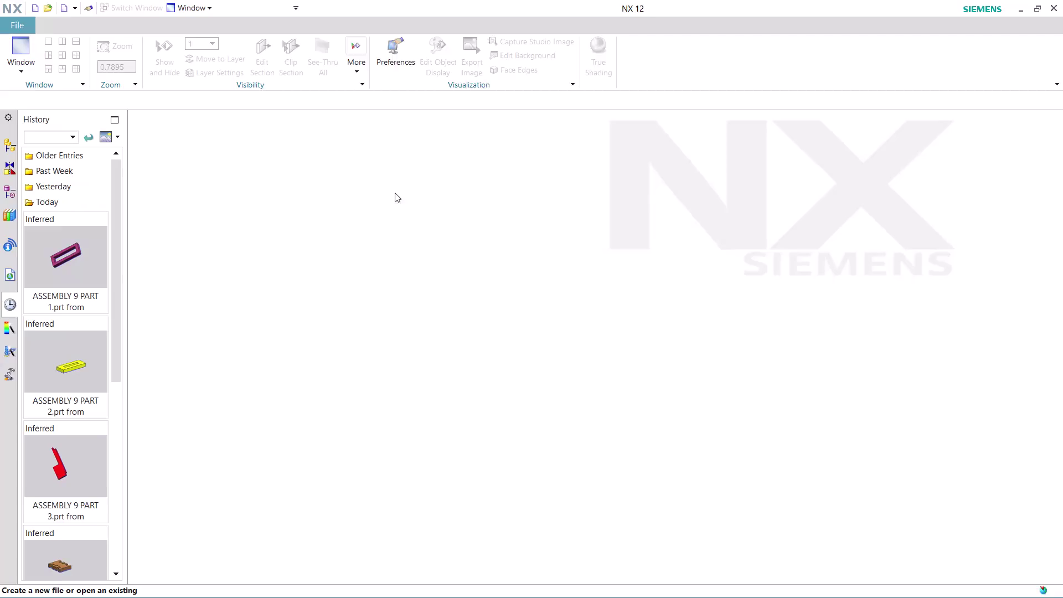
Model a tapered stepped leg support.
Find Record Journal in Command Finder and start a journal recording.
click(981, 20)
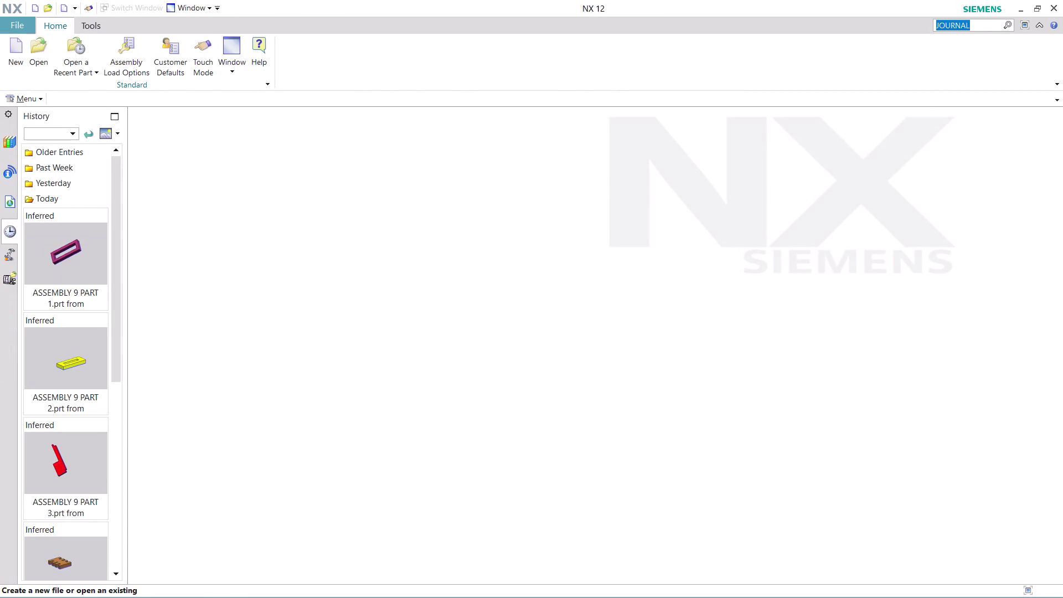
key(Return)
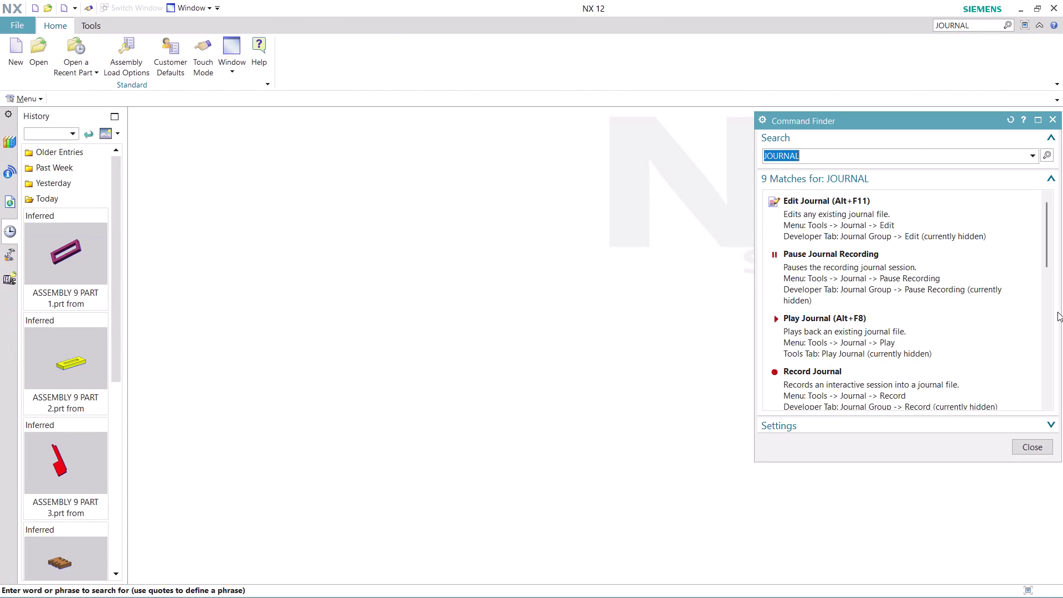
scroll(down, 3)
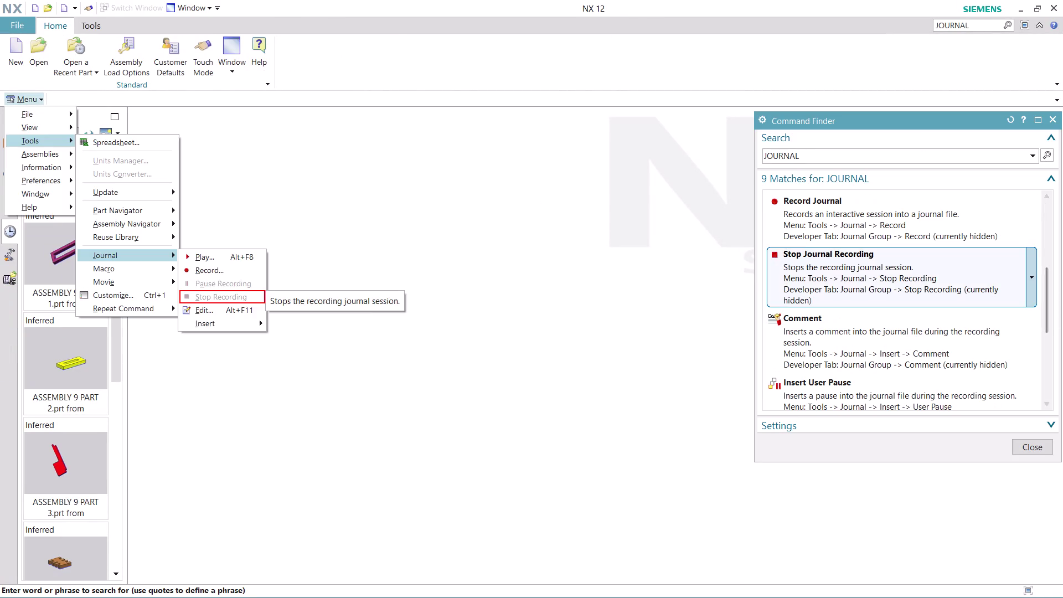
click(835, 280)
click(836, 280)
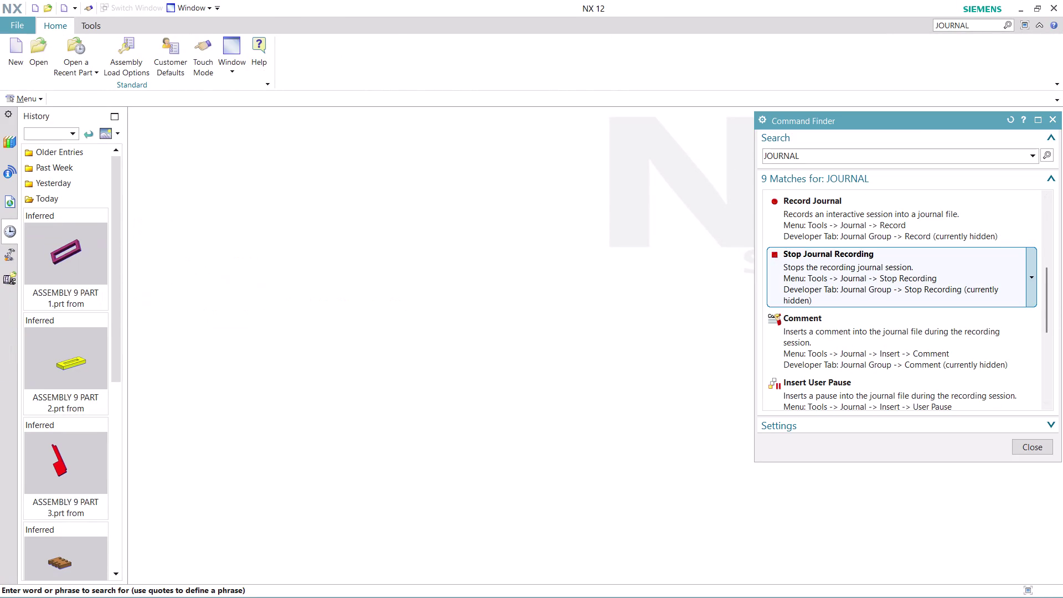
click(825, 234)
click(598, 359)
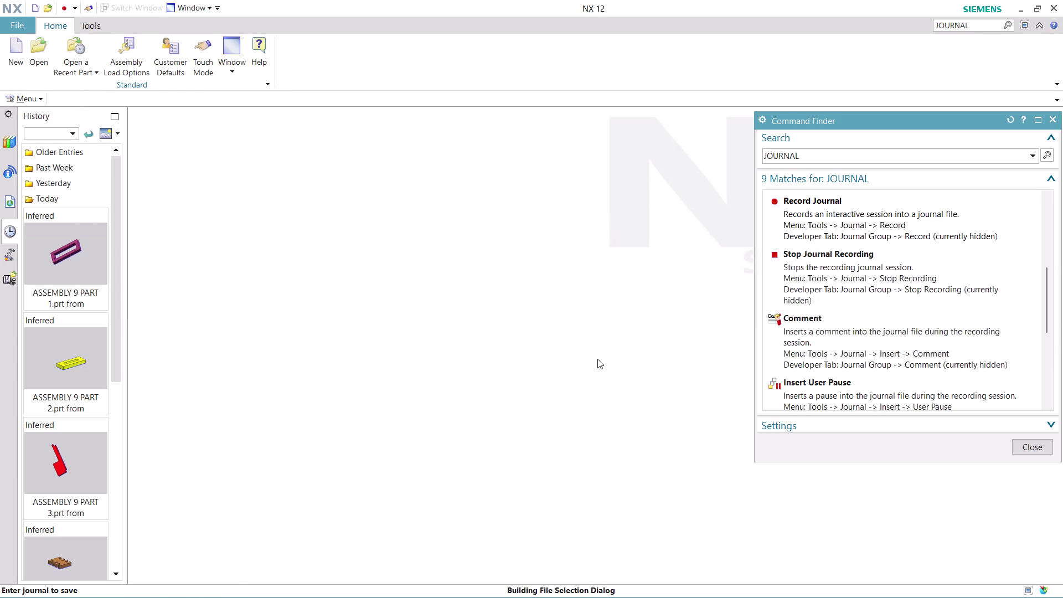
Name the journal file 'ASSEMBLY 10 PART 3', confirm, and close Command Finder.
text(ASS)
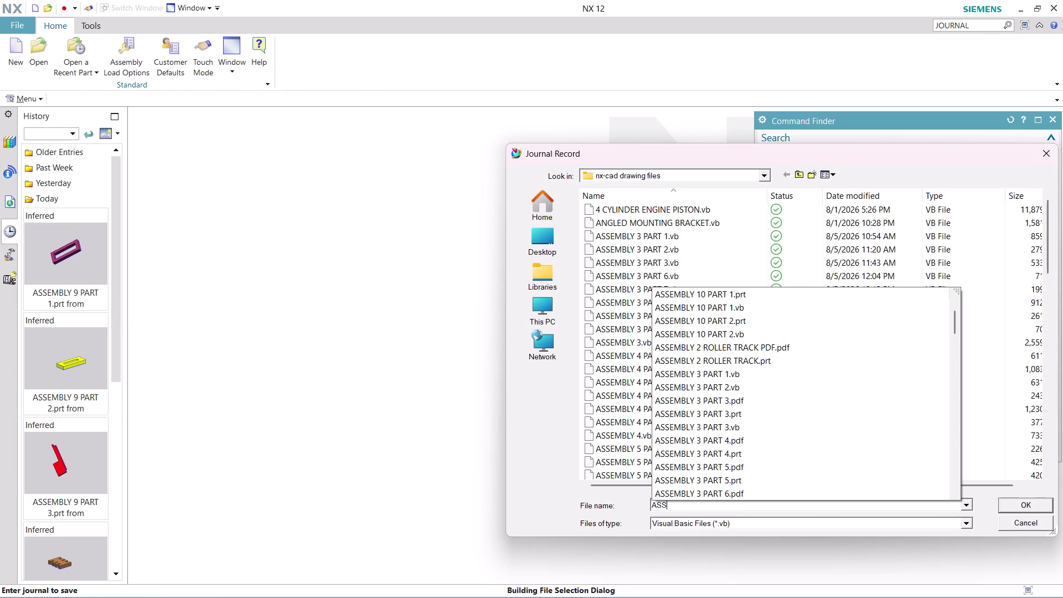
text(EMBLY)
key(space)
text(10)
key(space)
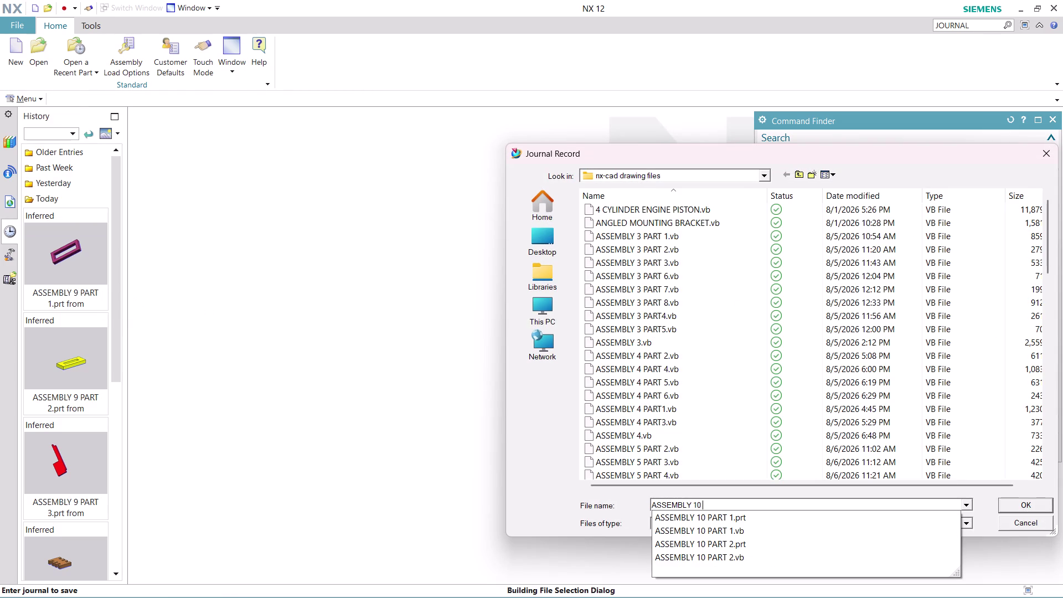
text(PART)
key(space)
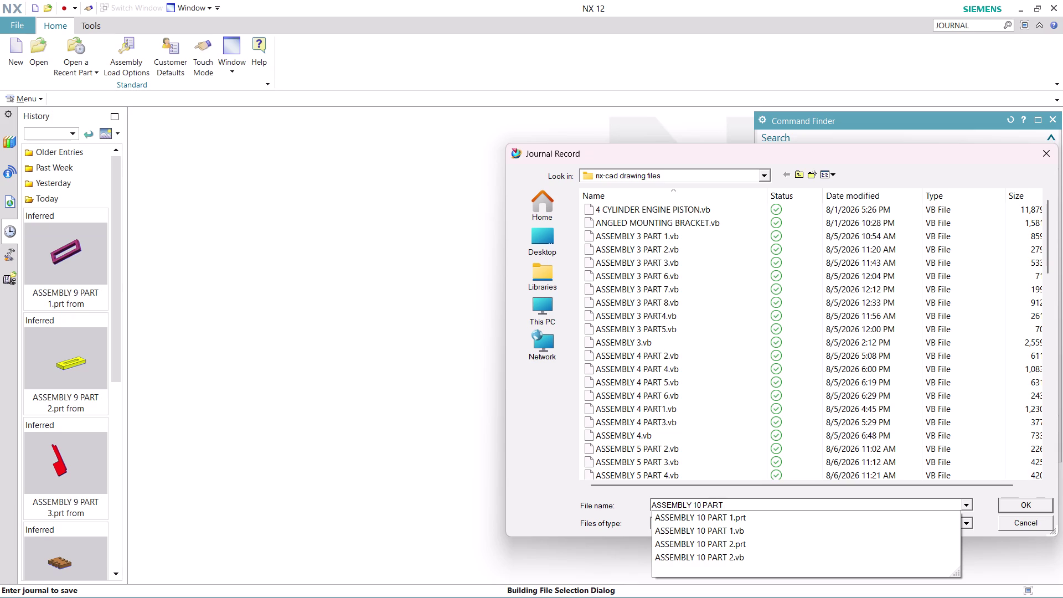
key(3)
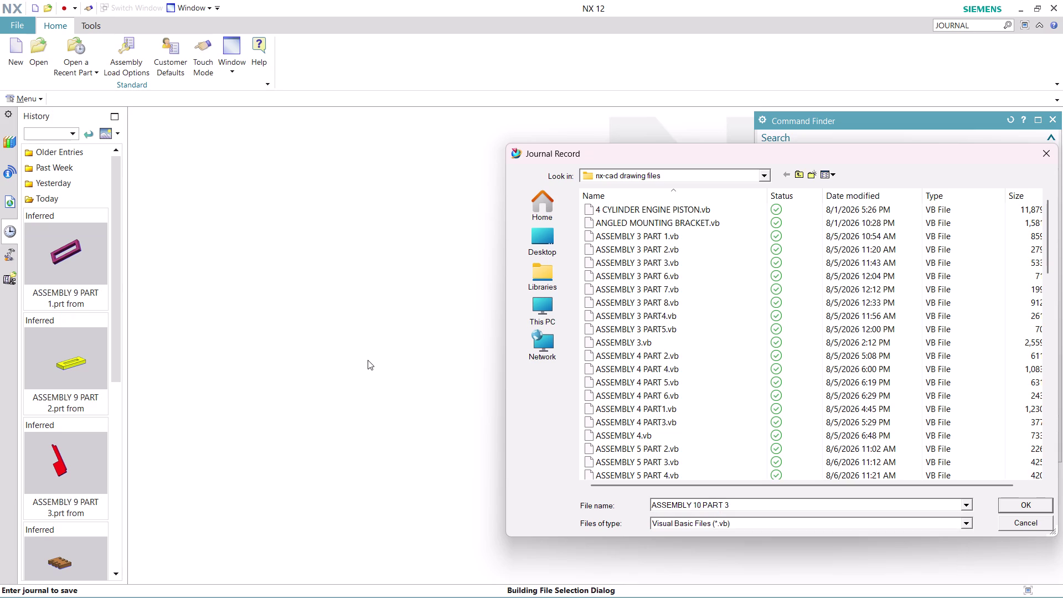
key(Return)
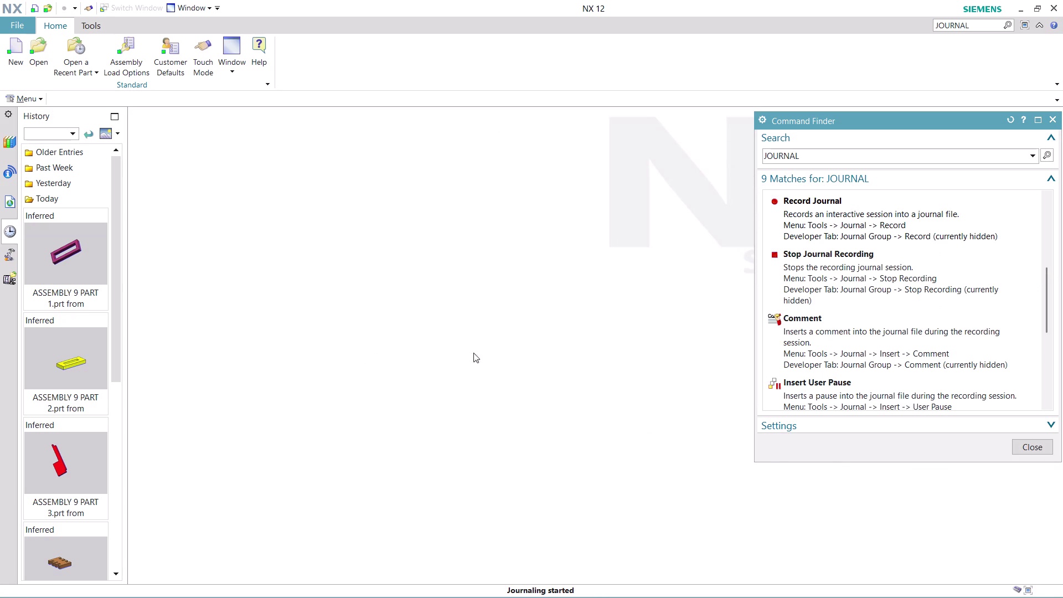
click(1034, 452)
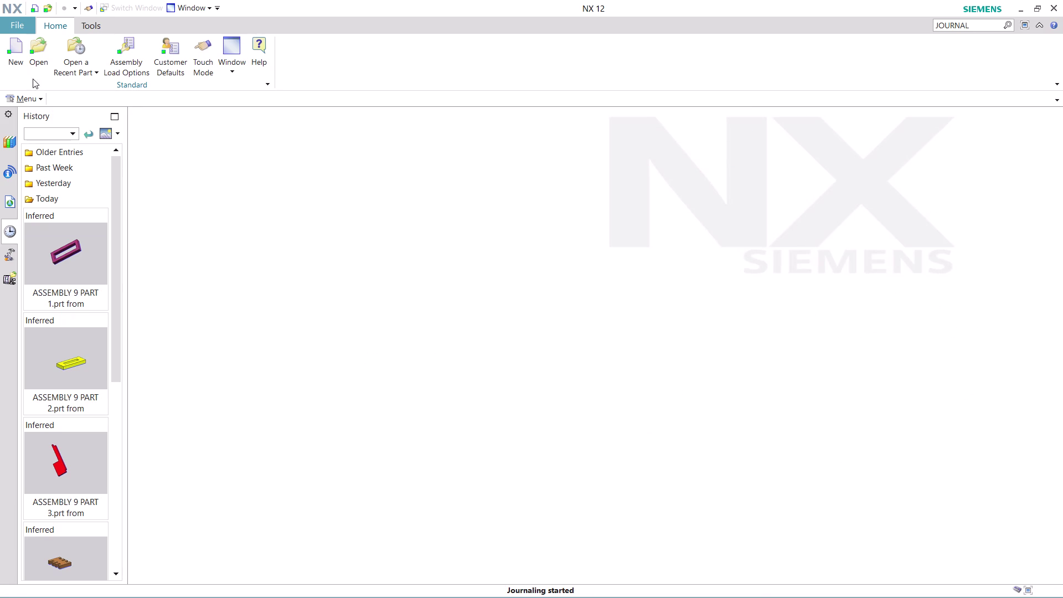
Create a new part from the Model template and launch Insert Sketch.
click(14, 65)
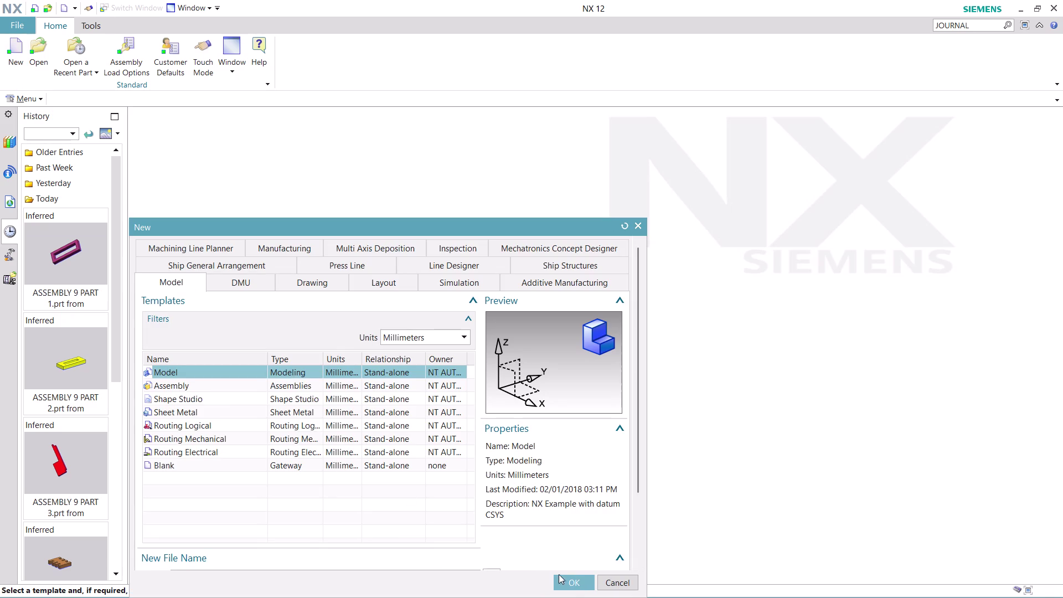
click(572, 587)
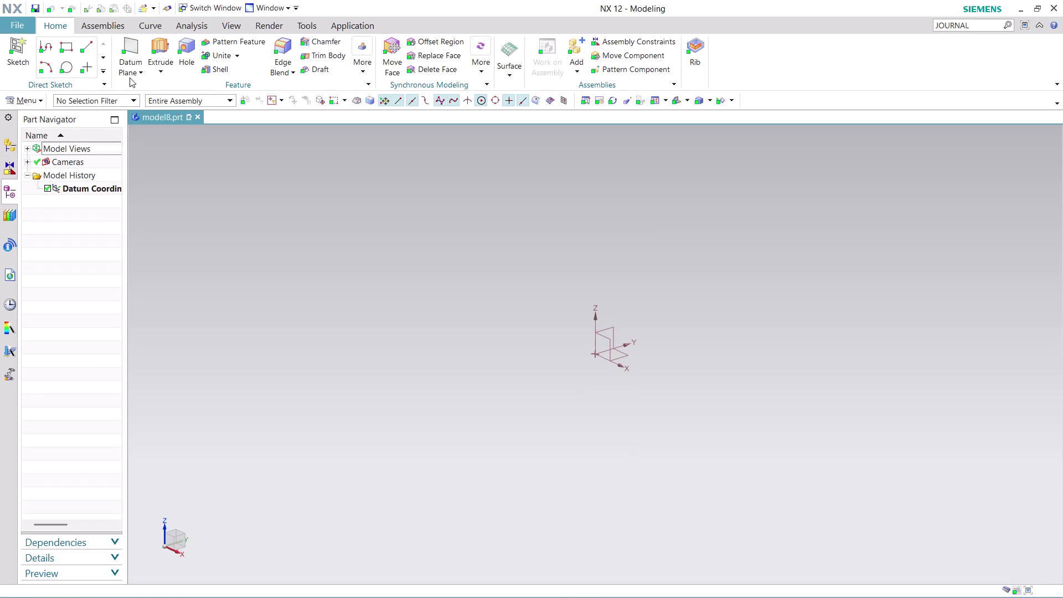
click(36, 105)
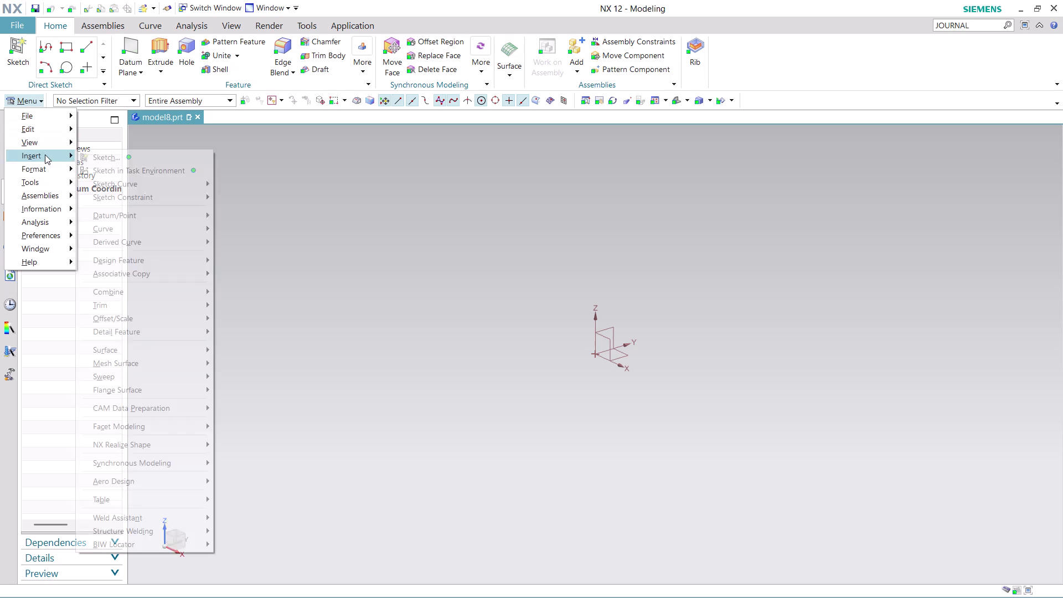
click(120, 169)
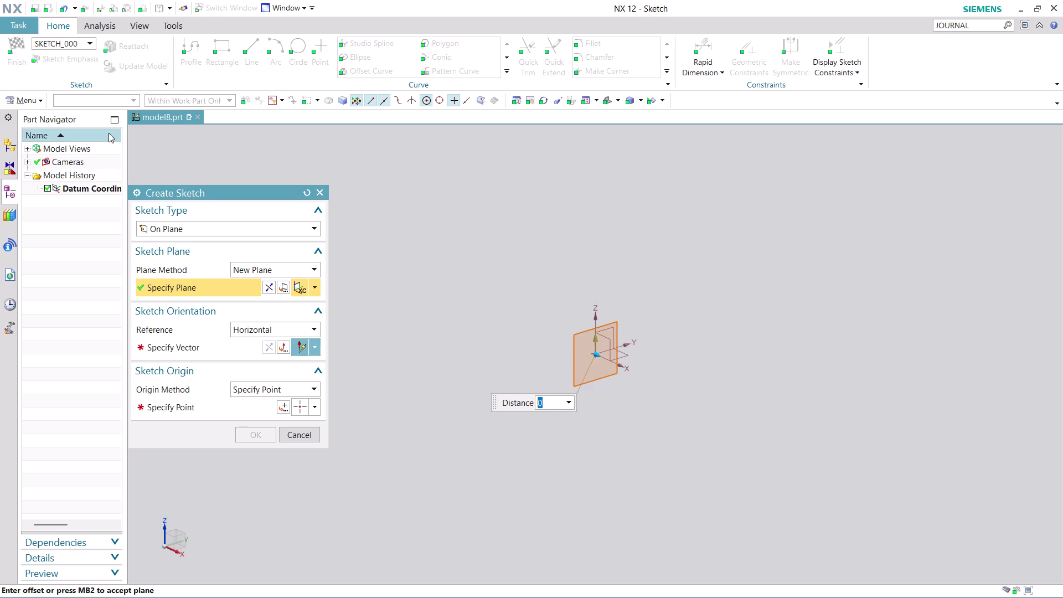
Place the sketch on the XC-YC plane, Y-axis reference, origin at 0,0,0.
click(311, 292)
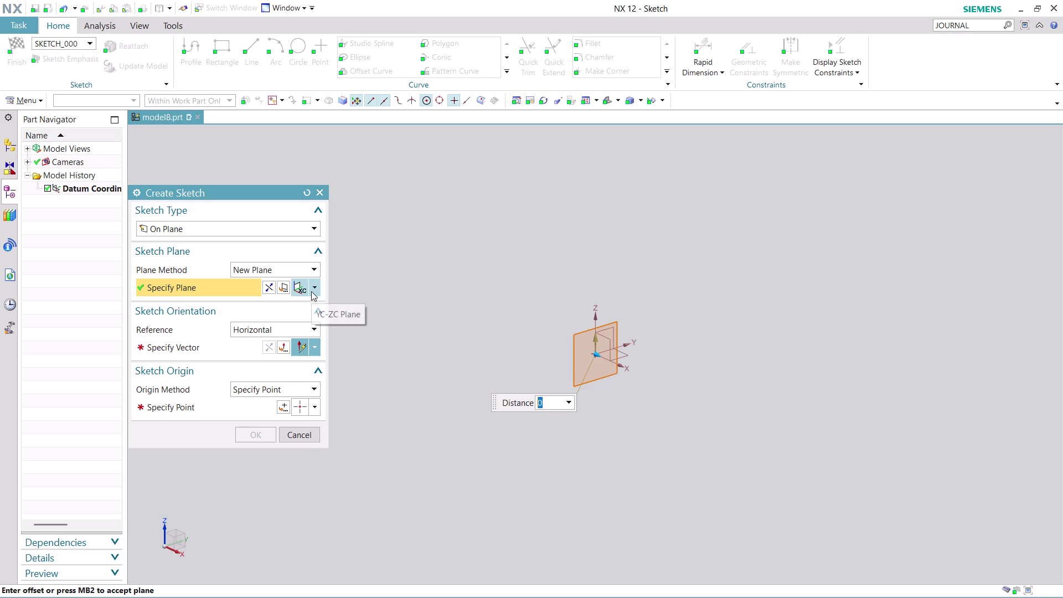
click(302, 517)
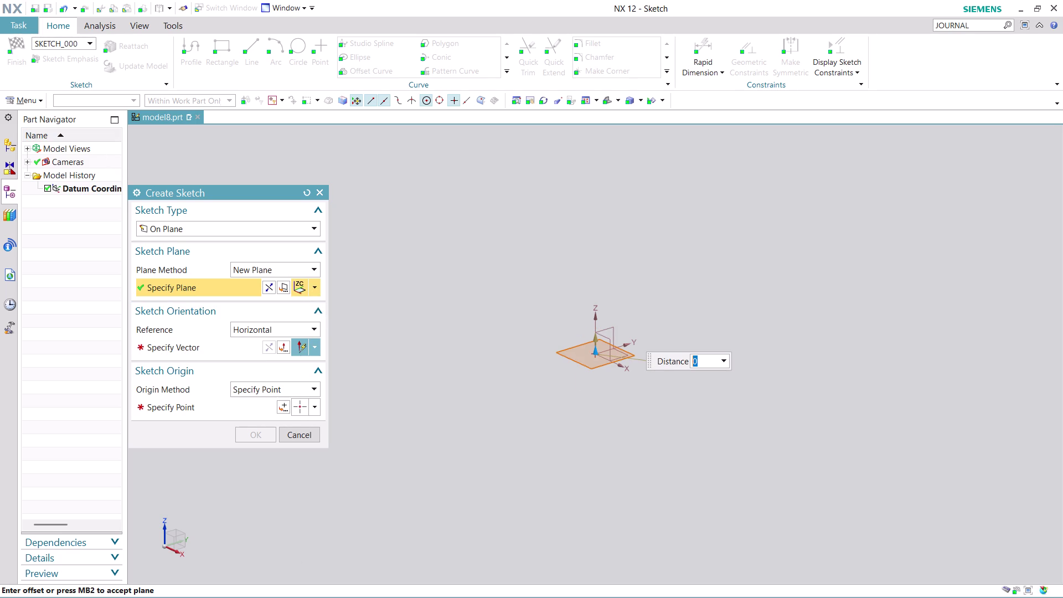
click(216, 342)
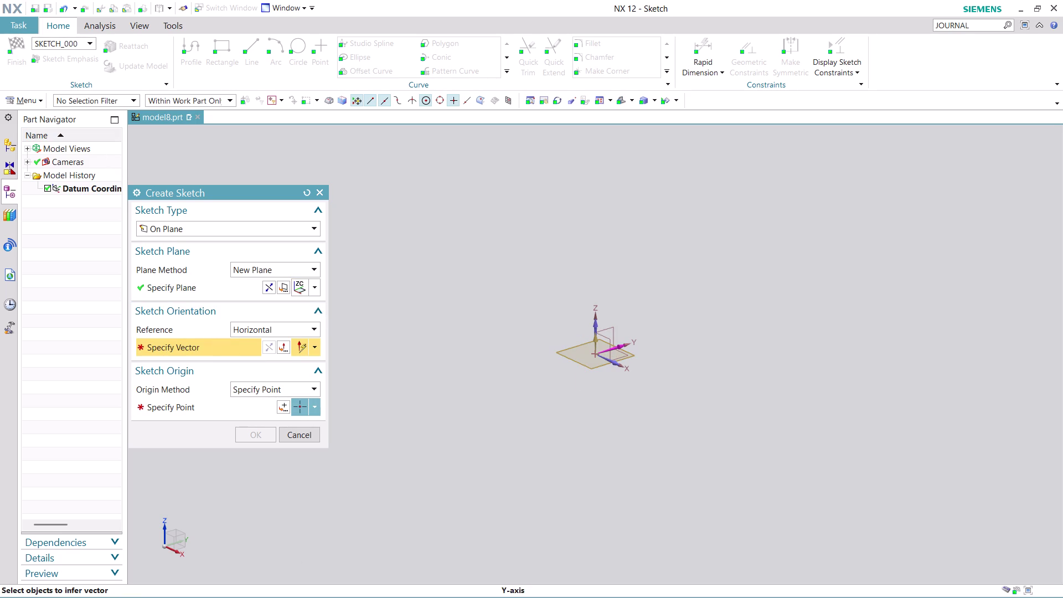
click(617, 351)
click(287, 404)
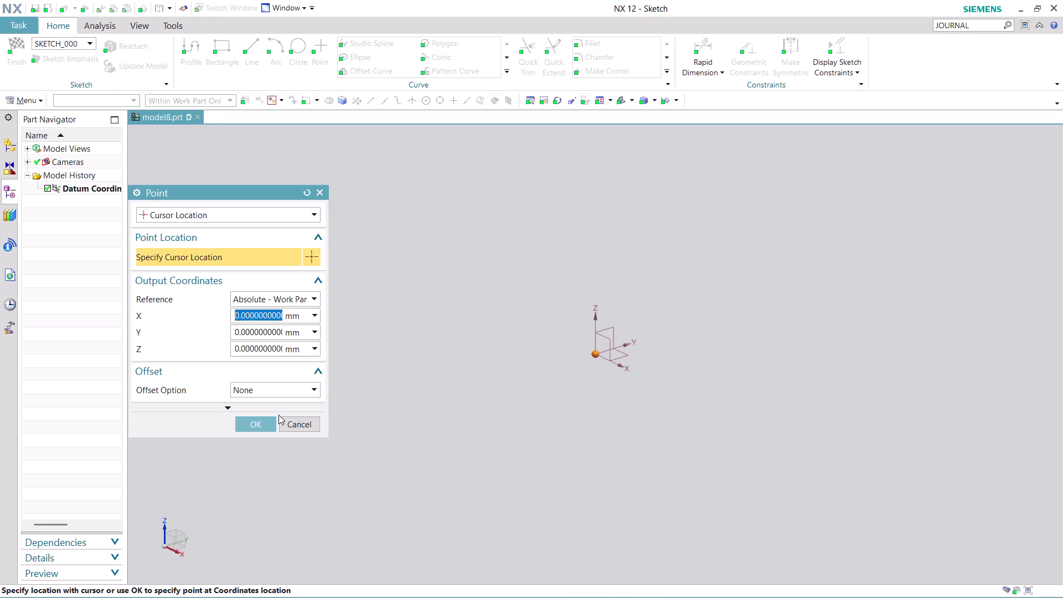
click(266, 423)
click(258, 437)
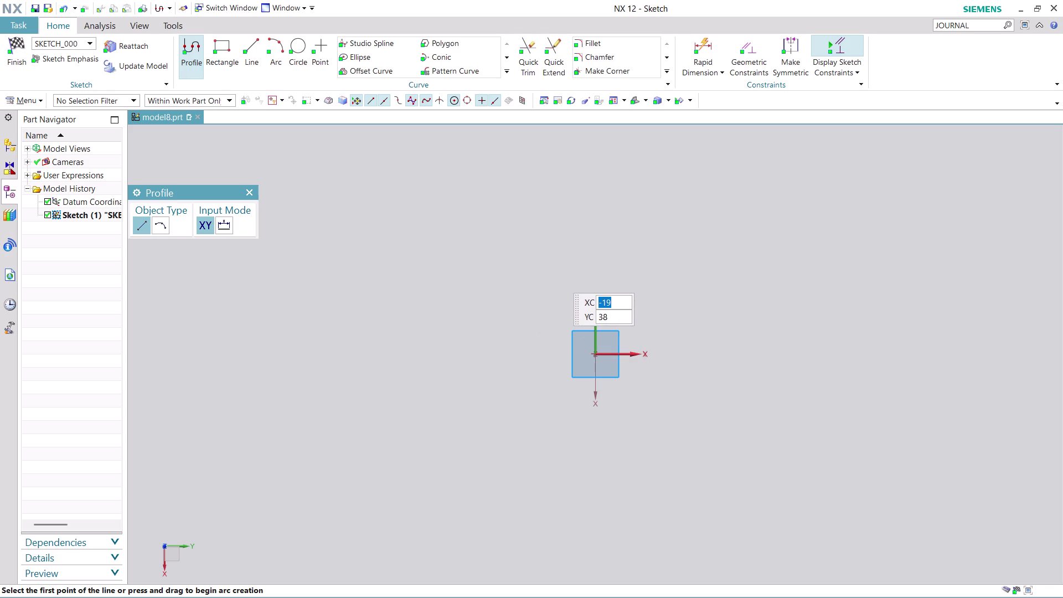
Draw connected lines: 96 at 236°, 164 base, 28 at 111°, 33 left, 4-high notch.
click(537, 248)
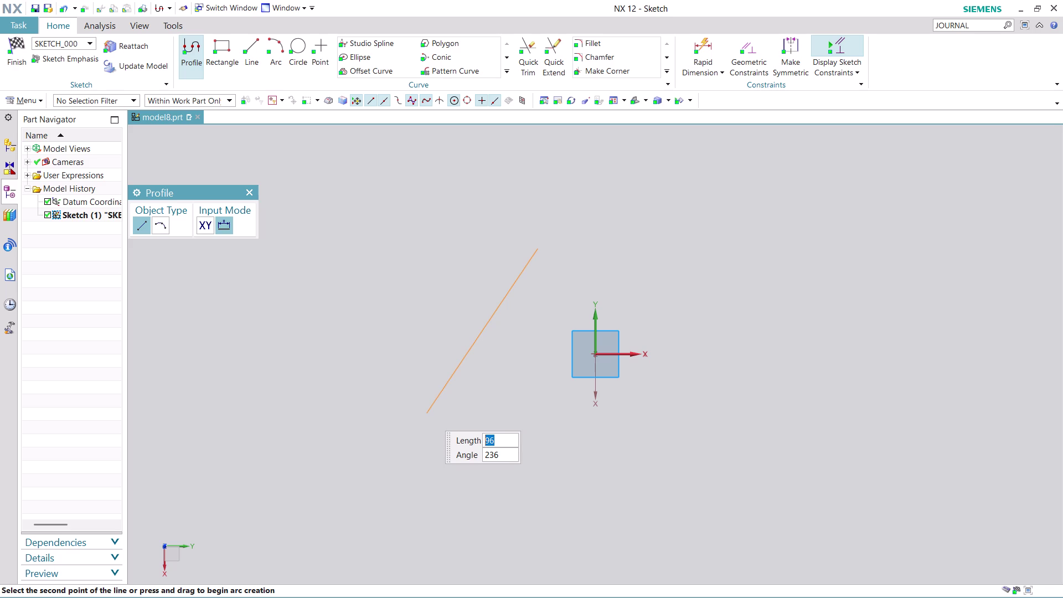
click(427, 412)
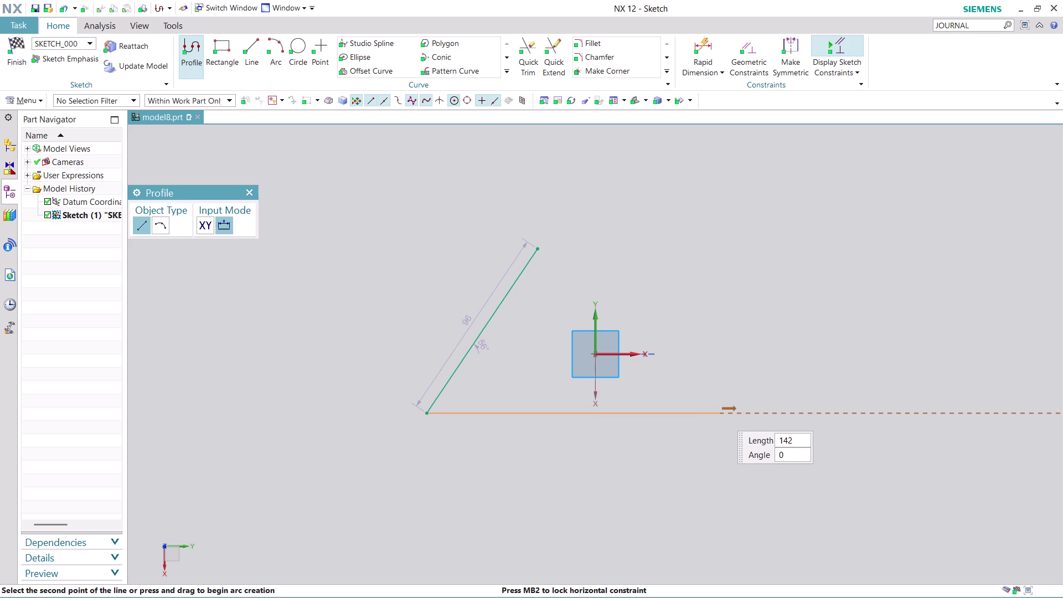
click(765, 408)
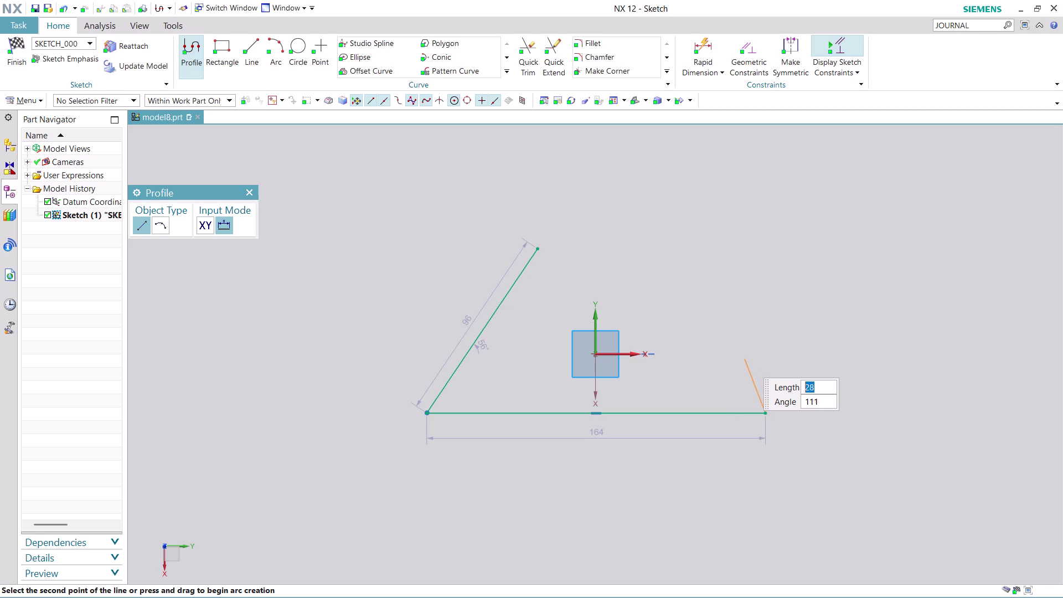
click(742, 360)
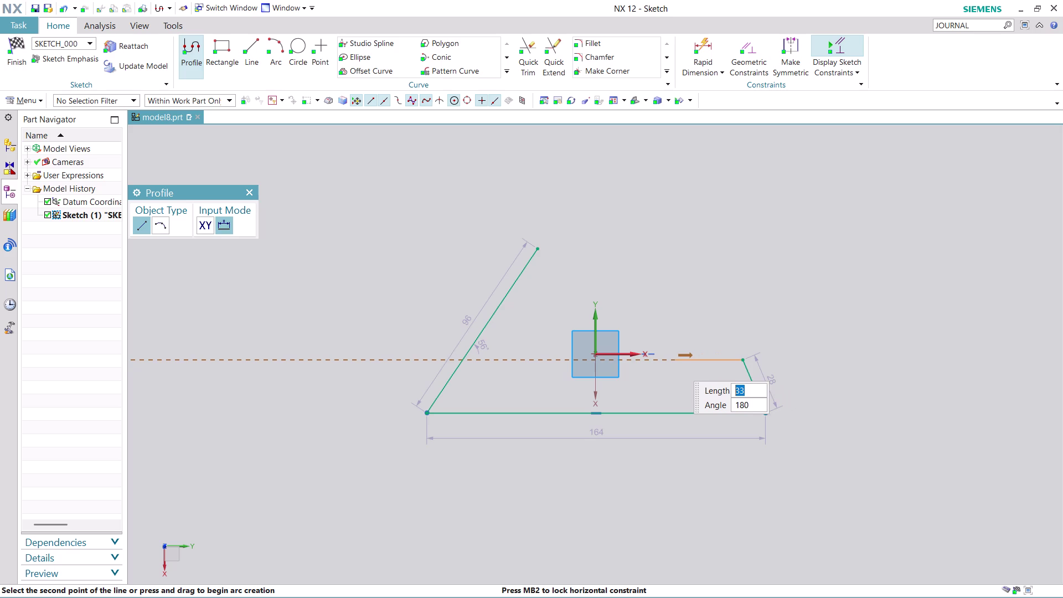
click(675, 362)
click(676, 328)
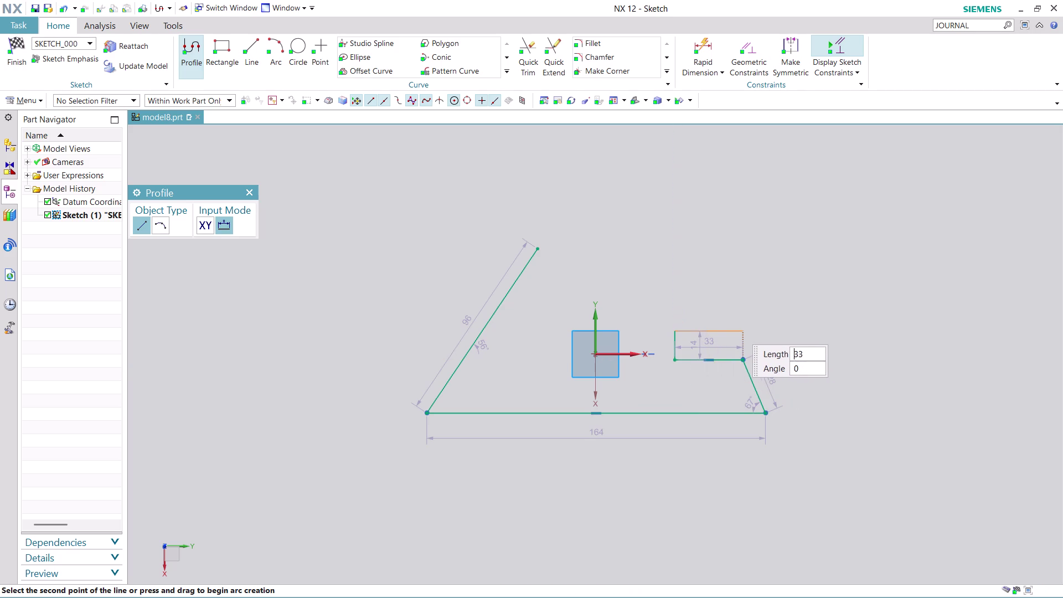
click(741, 326)
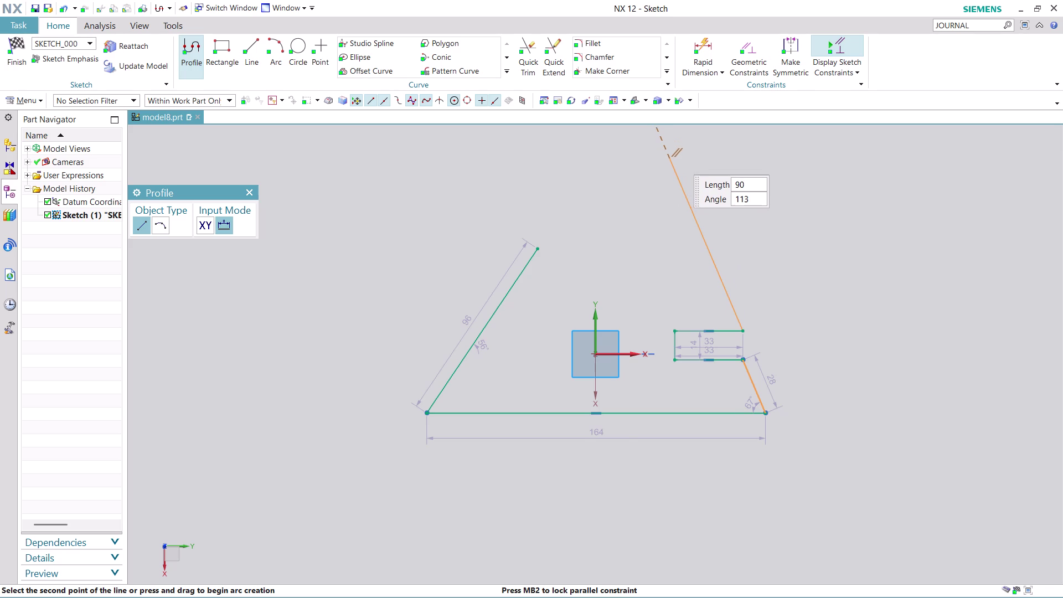
Continue with a 67.5 slant, 28 ledge, short riser and 21 top edge, then undo a line.
click(693, 201)
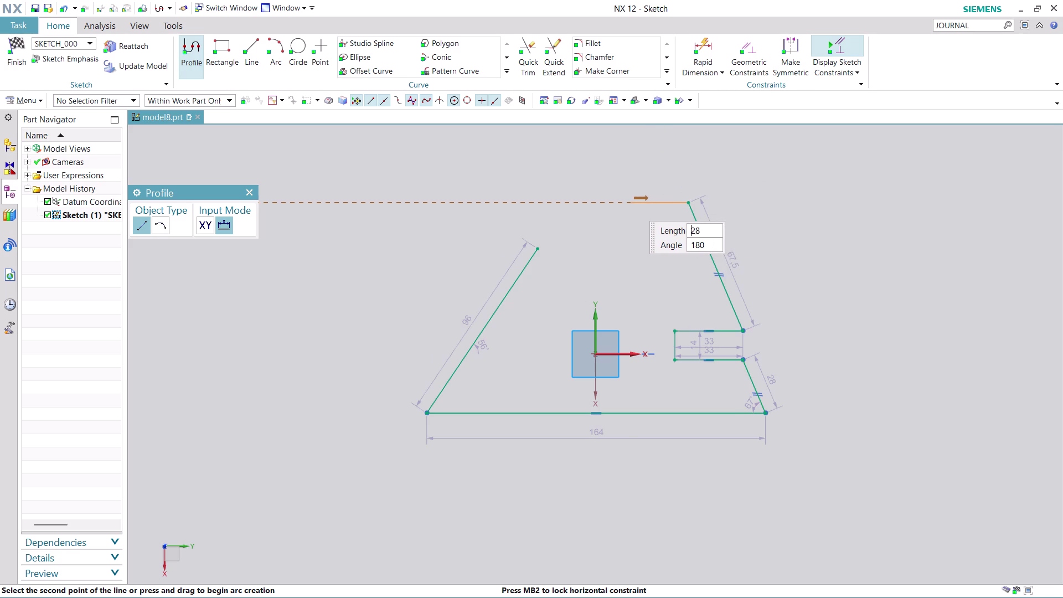
click(645, 203)
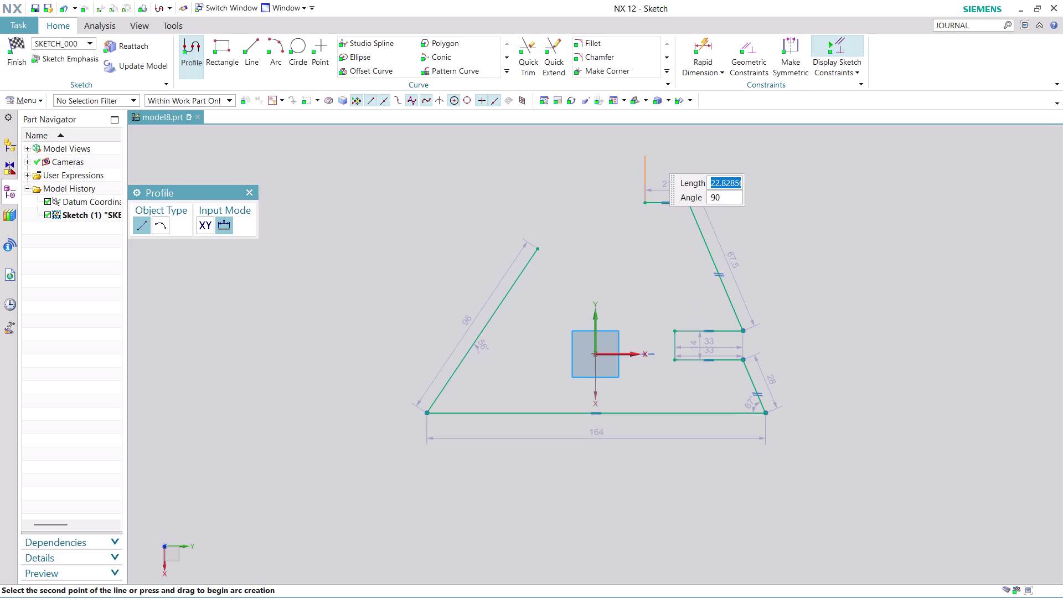
click(652, 155)
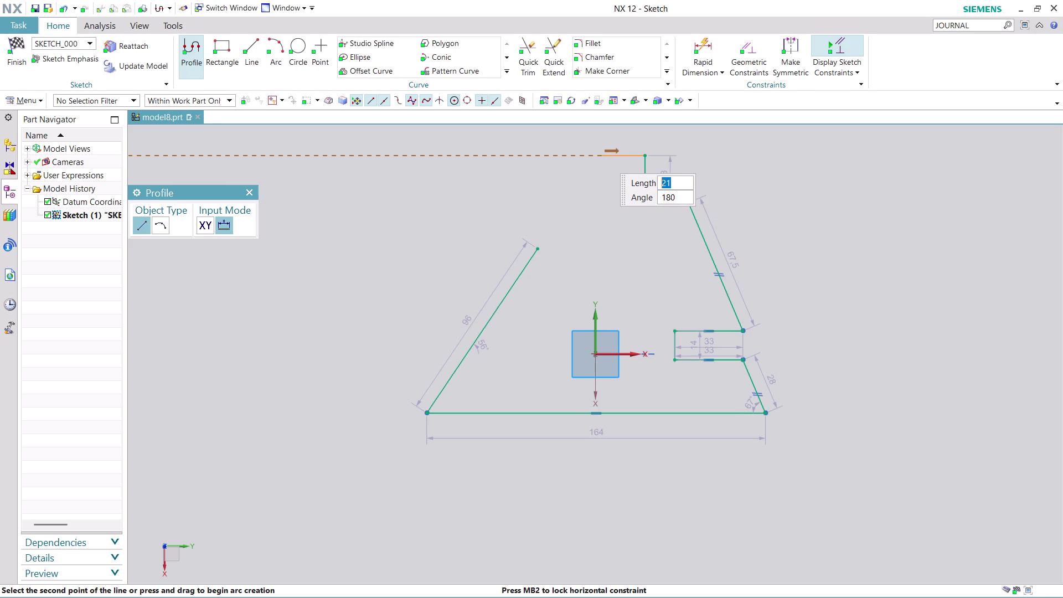
click(602, 155)
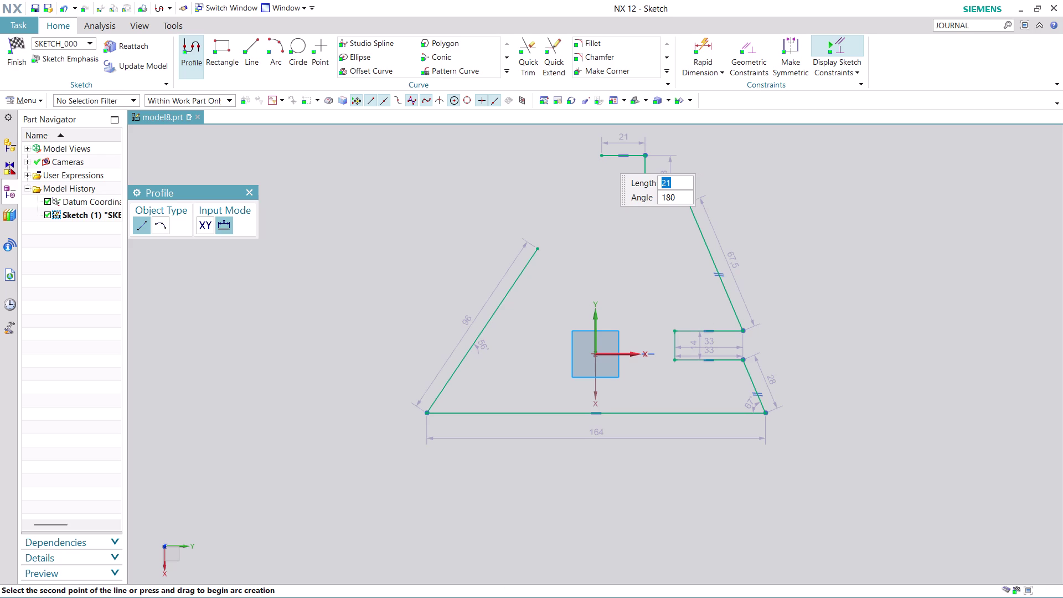
click(600, 200)
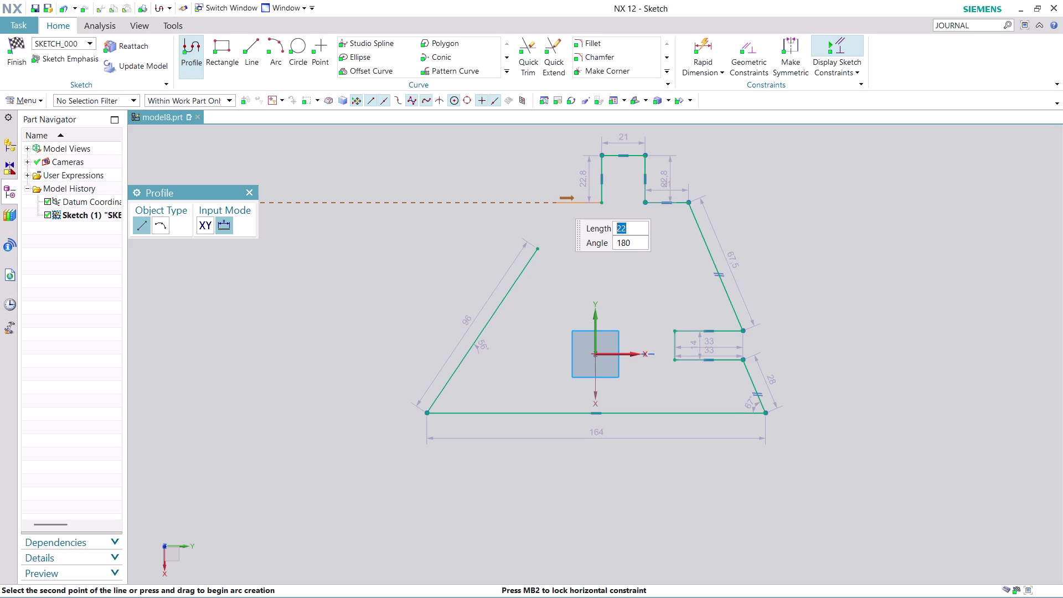
key(ctrl+z)
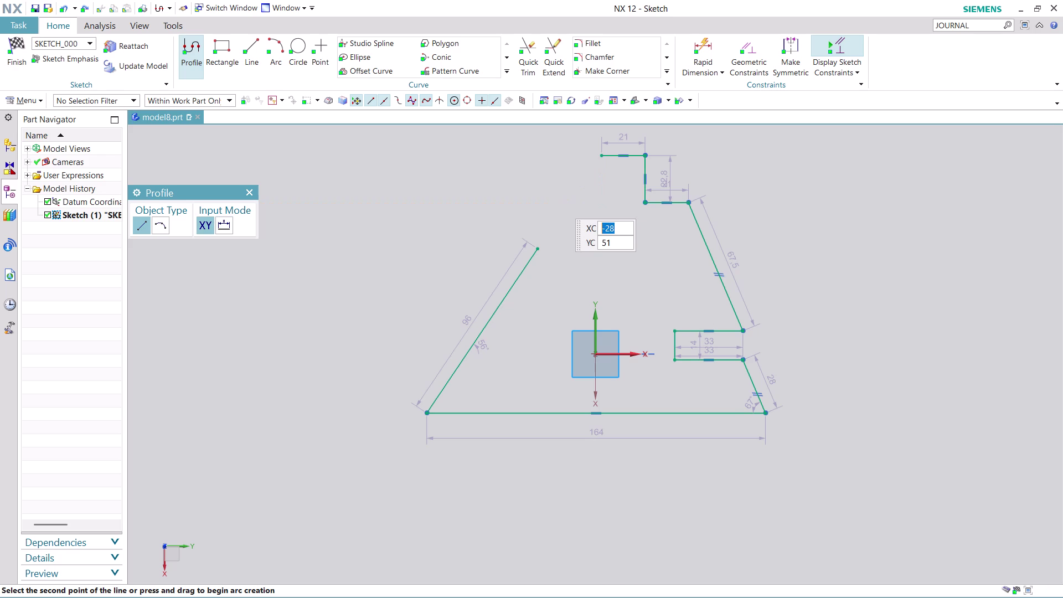
Undo the outline back to the 96 sloped side and 164 base.
key(ctrl+z)
key(ctrl+z)
key(ctrl+z)
key(ctrl+z)
key(ctrl+z)
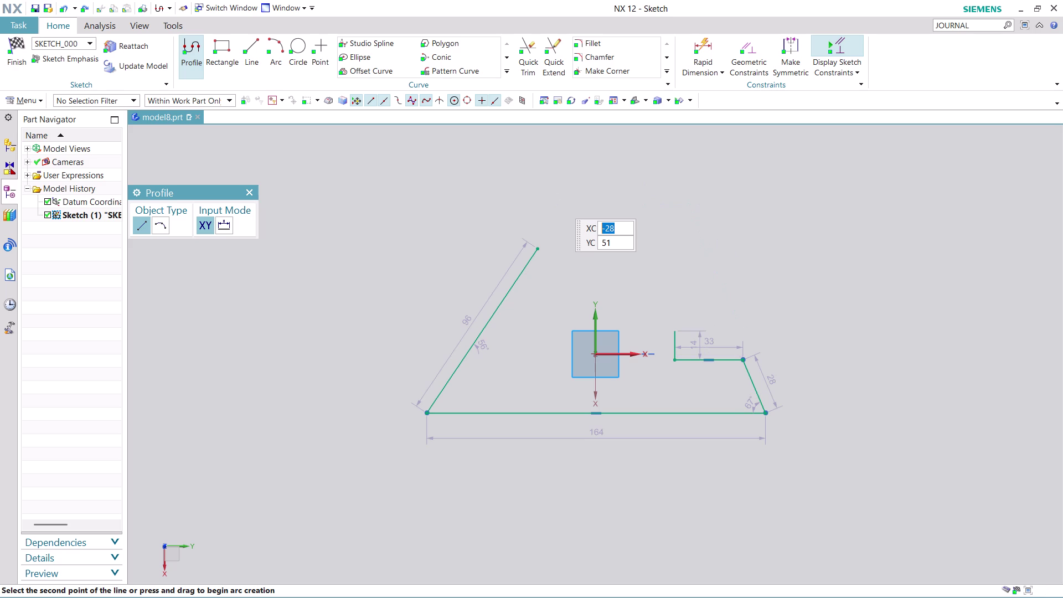
key(ctrl+z)
key(ctrl+z)
key(ctrl+z)
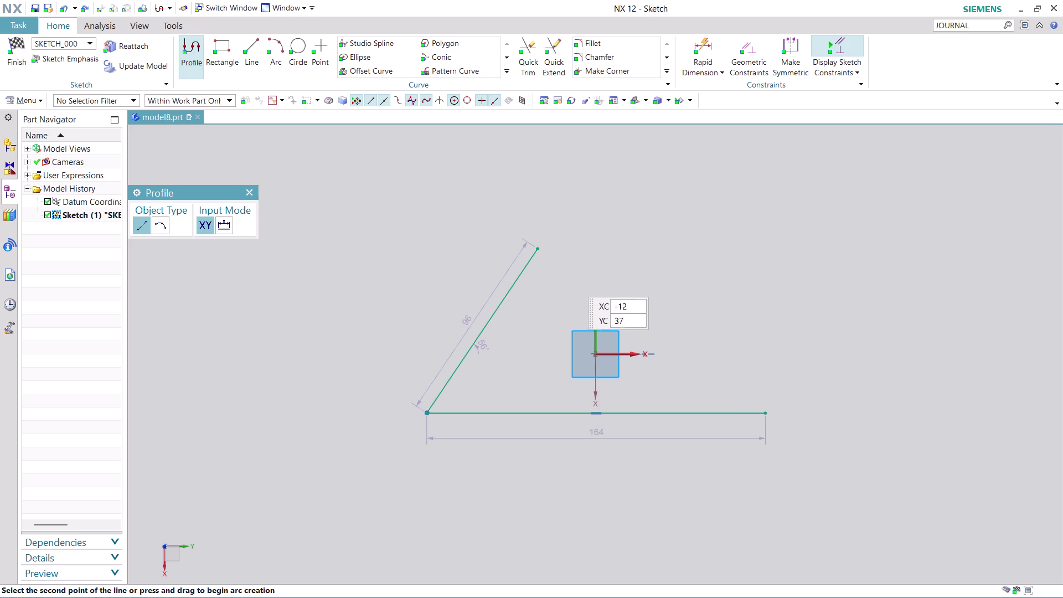
key(Escape)
key(Escape)
scroll(up, 3)
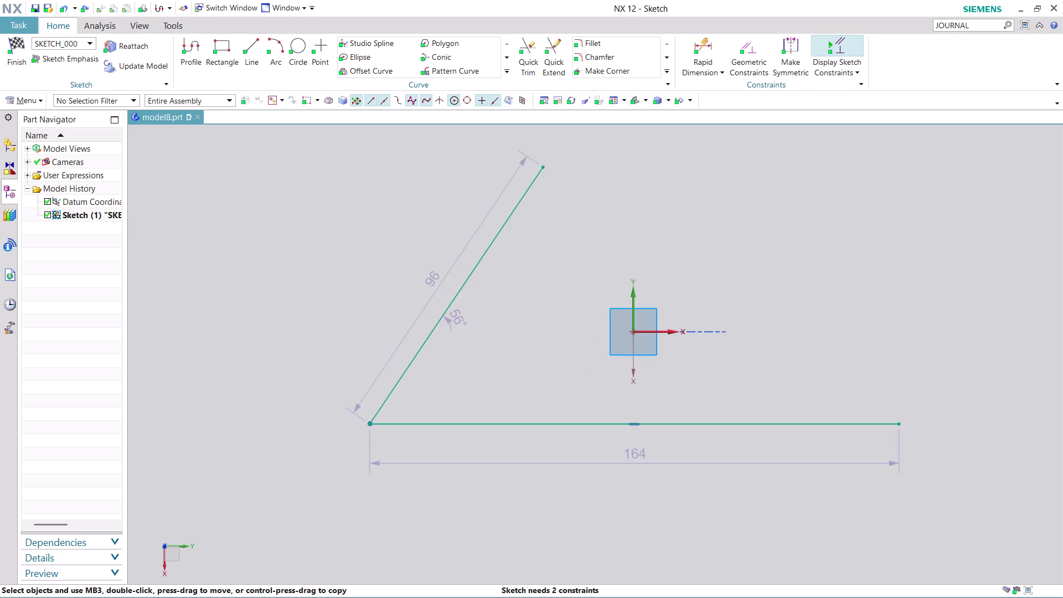
Add a 75° angular dimension between the sloped side and the base.
click(703, 70)
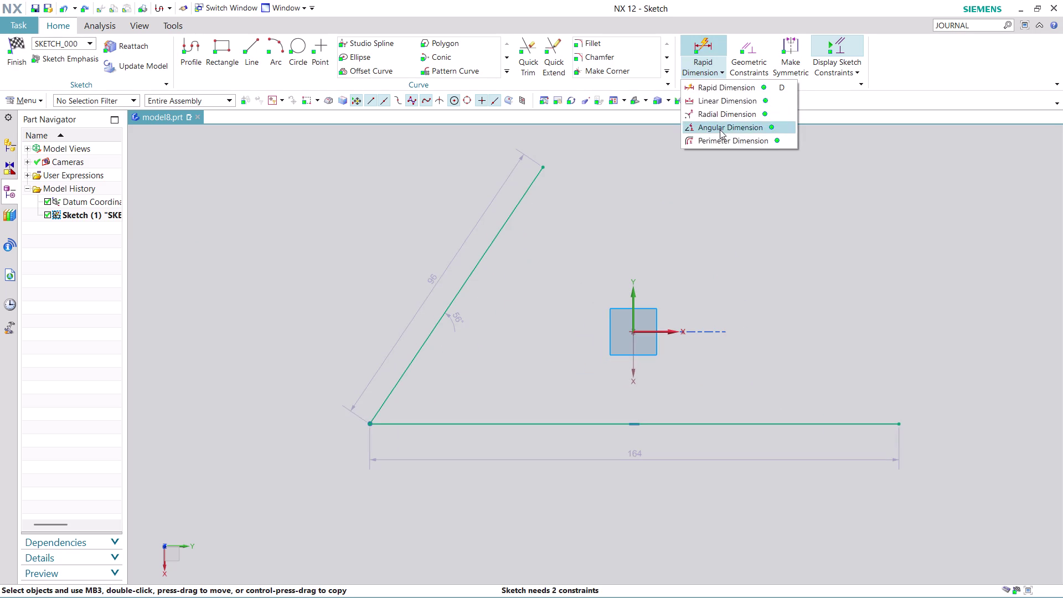
click(720, 129)
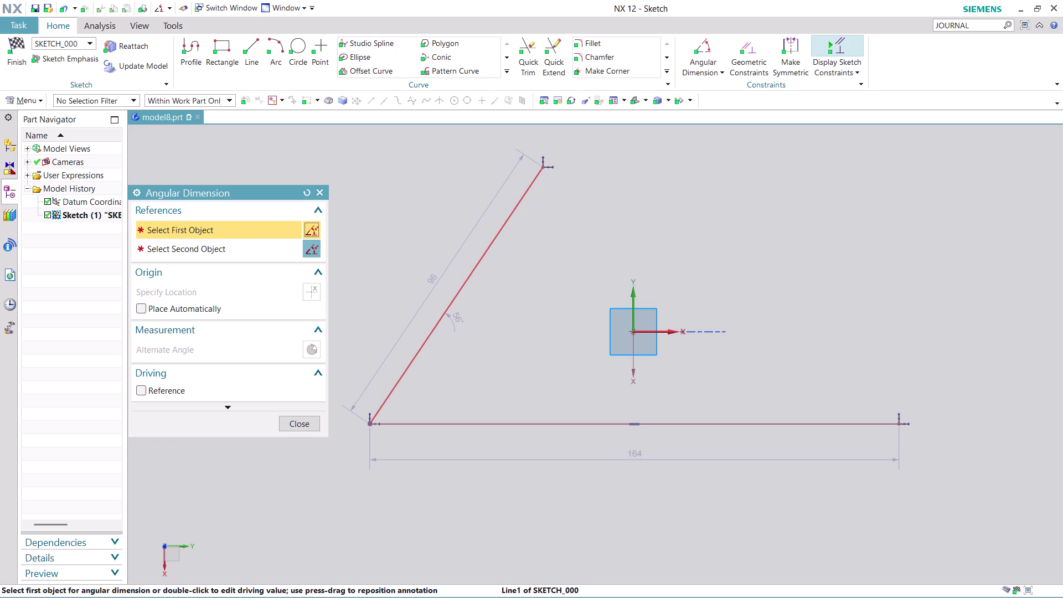
click(438, 329)
click(453, 422)
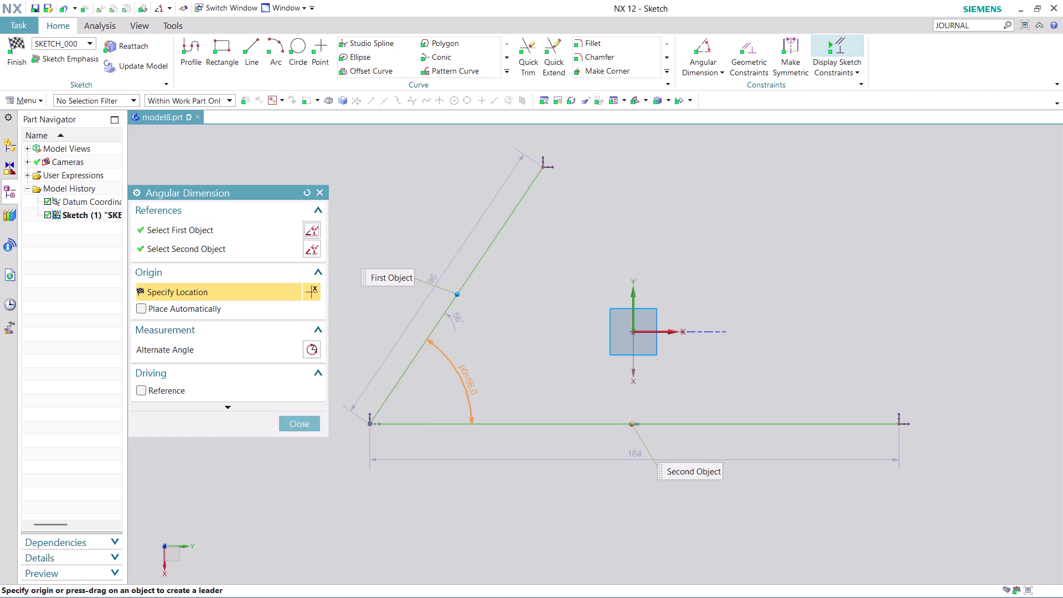
click(468, 379)
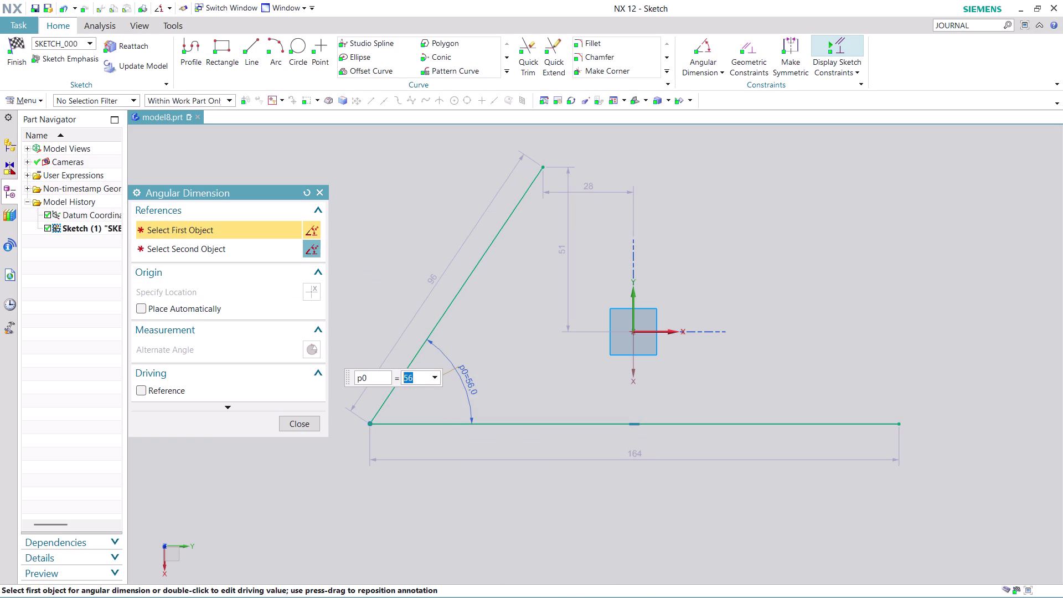
text(75)
key(Return)
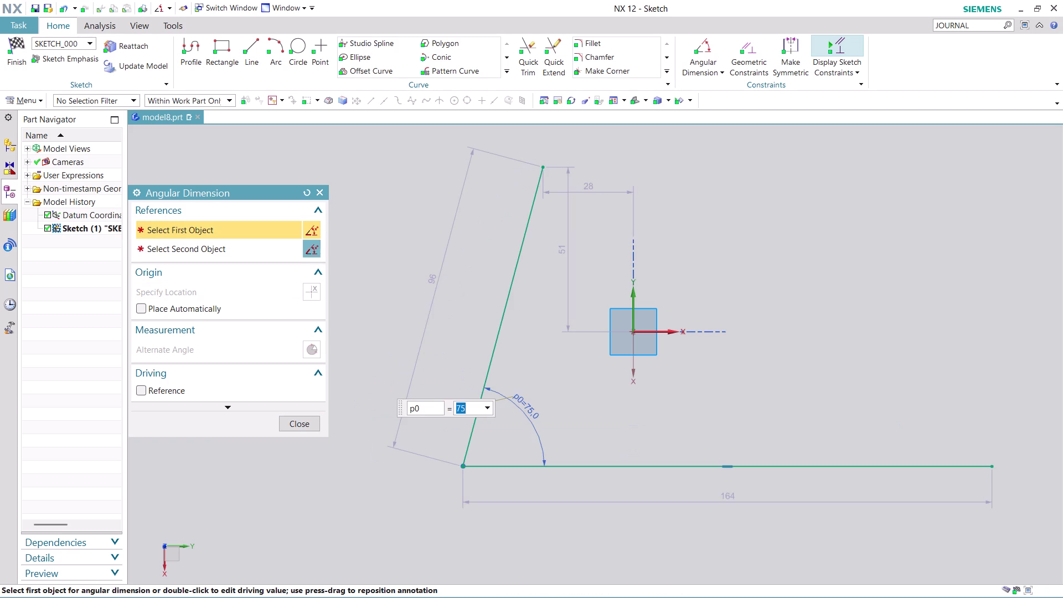
scroll(down, 3)
scroll(up, 3)
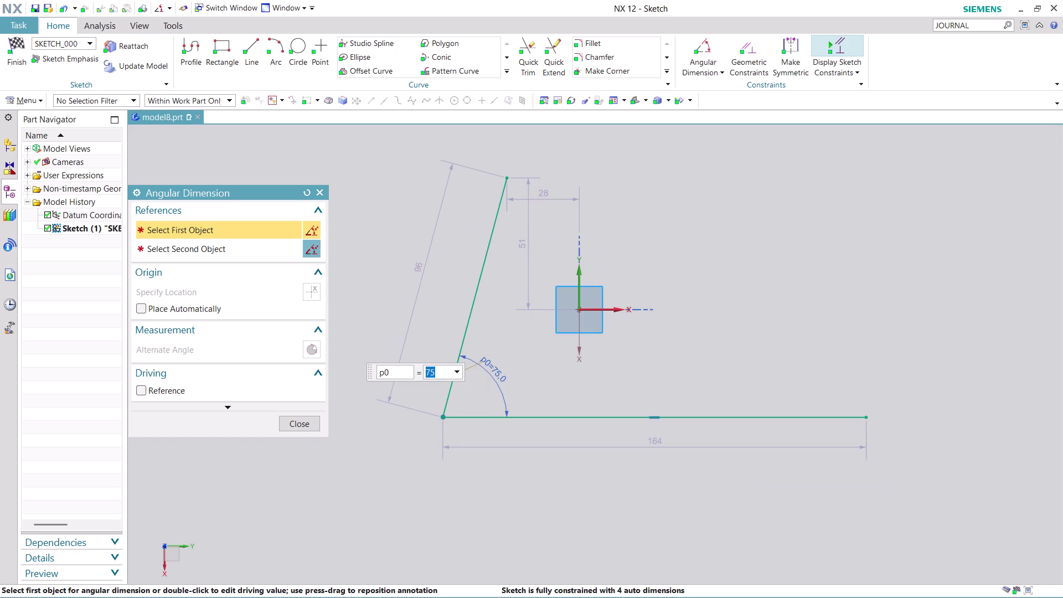
click(305, 423)
scroll(down, 3)
scroll(up, 3)
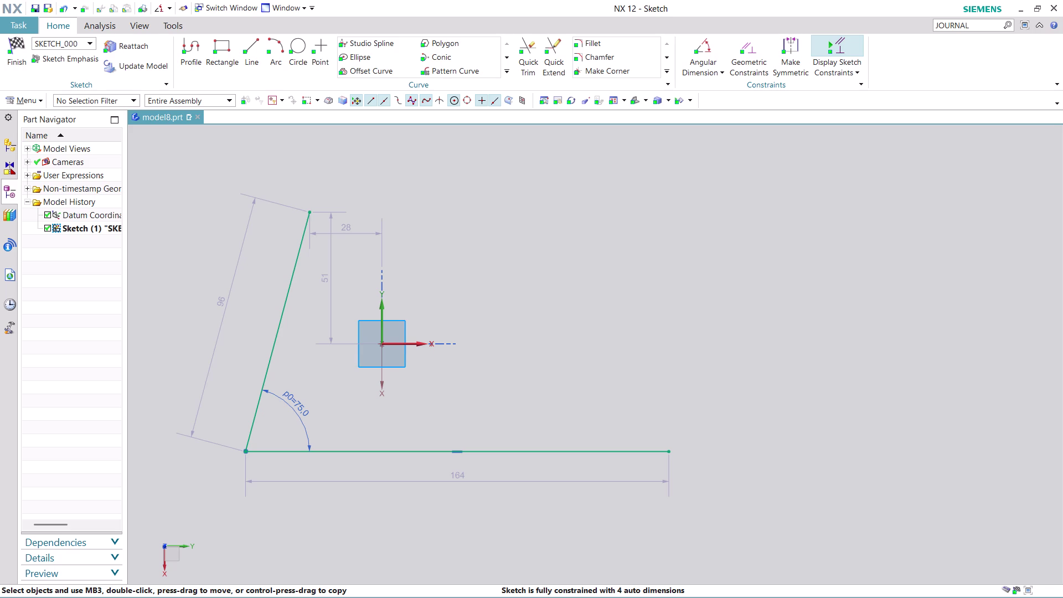
double_click(219, 304)
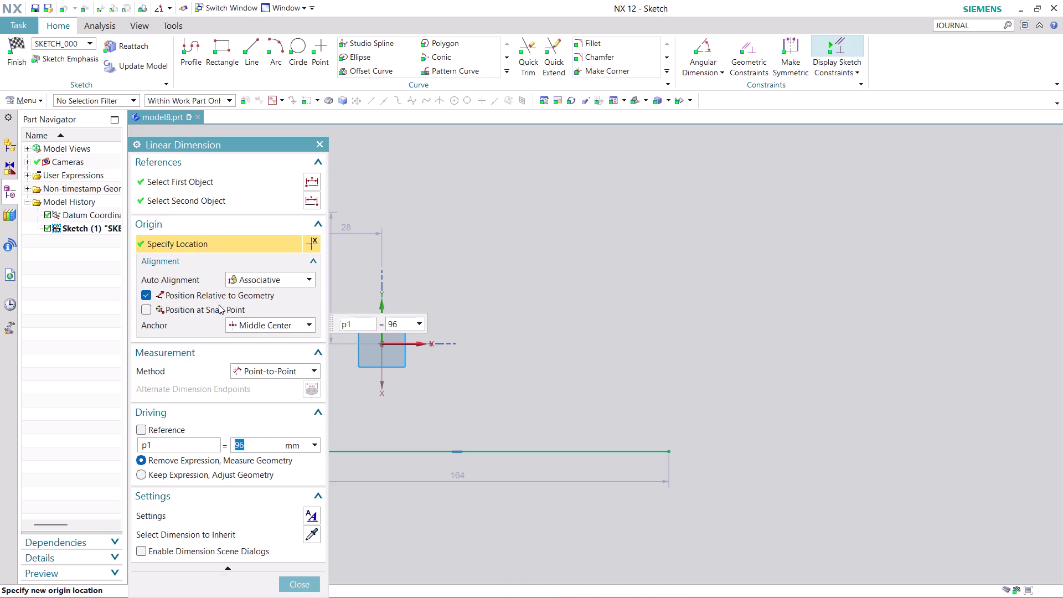
Change the sloped side length to 60 and start a line chain at its top end.
text(60)
key(Return)
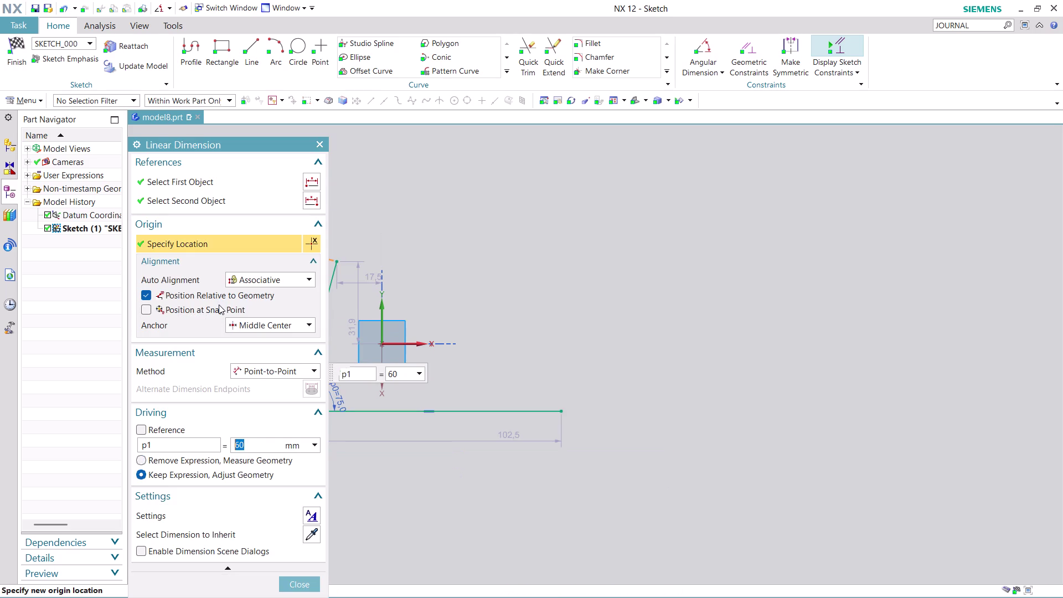
click(304, 587)
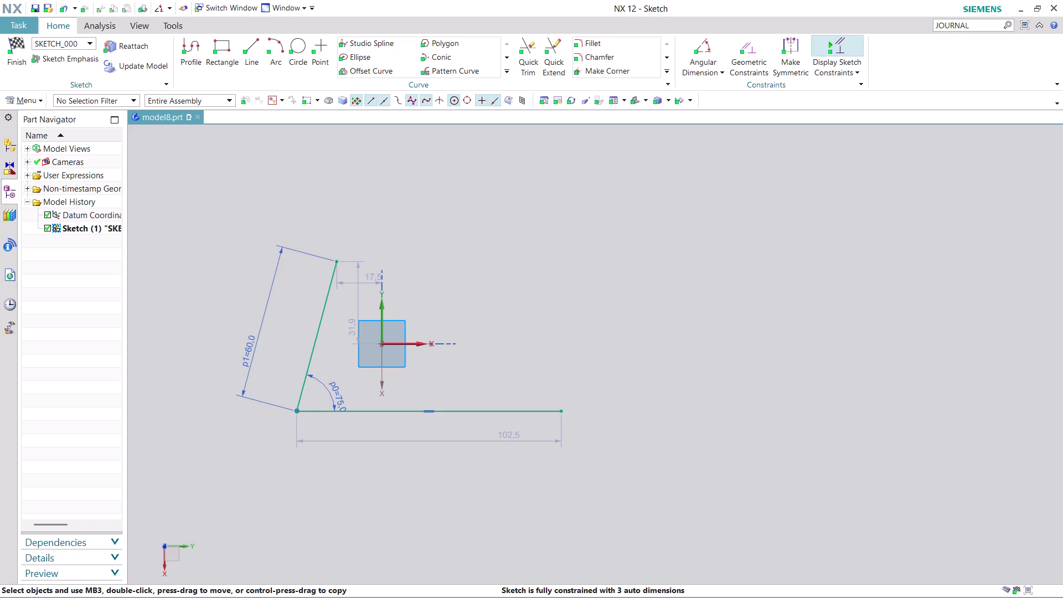
scroll(down, 3)
scroll(up, 3)
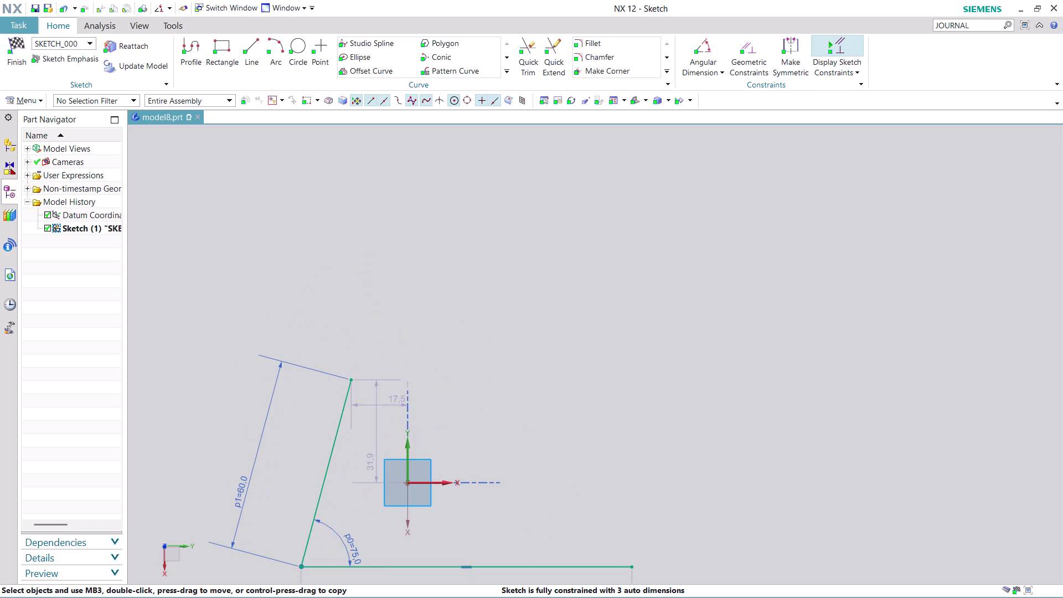
click(189, 47)
click(352, 381)
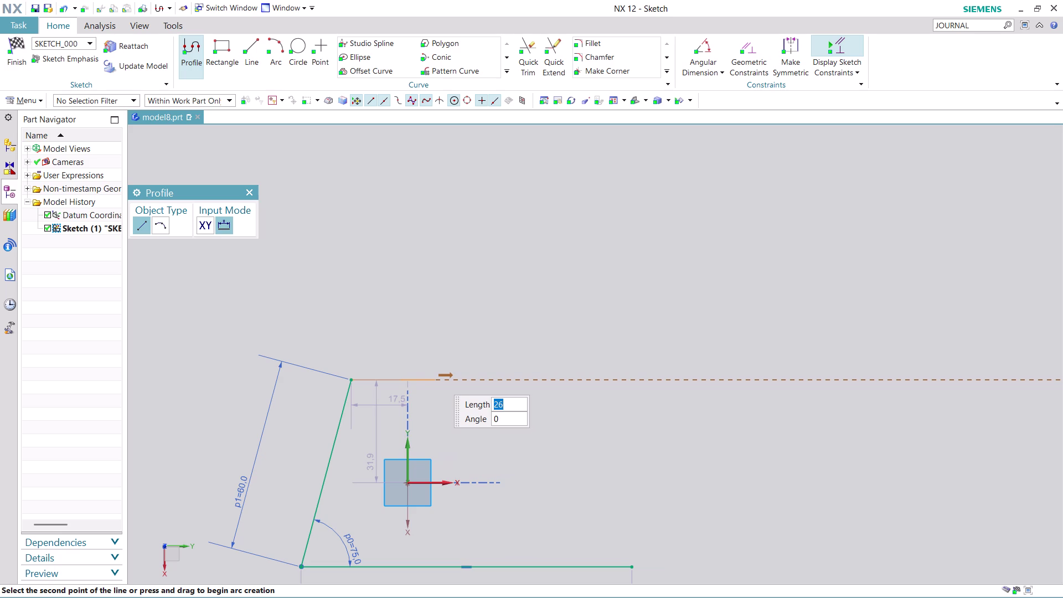
Draw a 21 ledge, 14-high riser and 21 top edge, then exit line drawing.
click(419, 376)
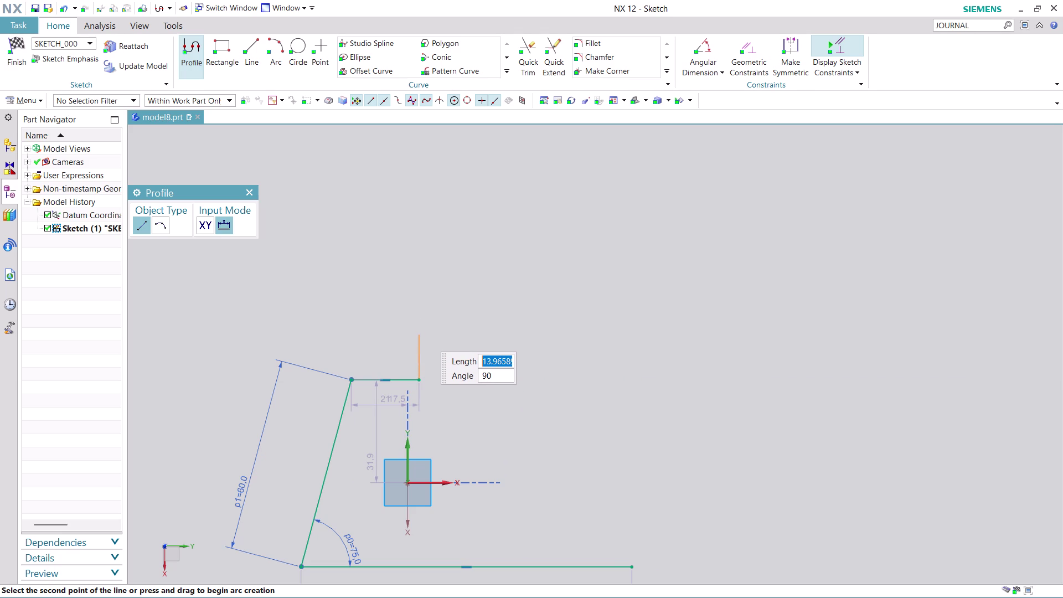
click(423, 334)
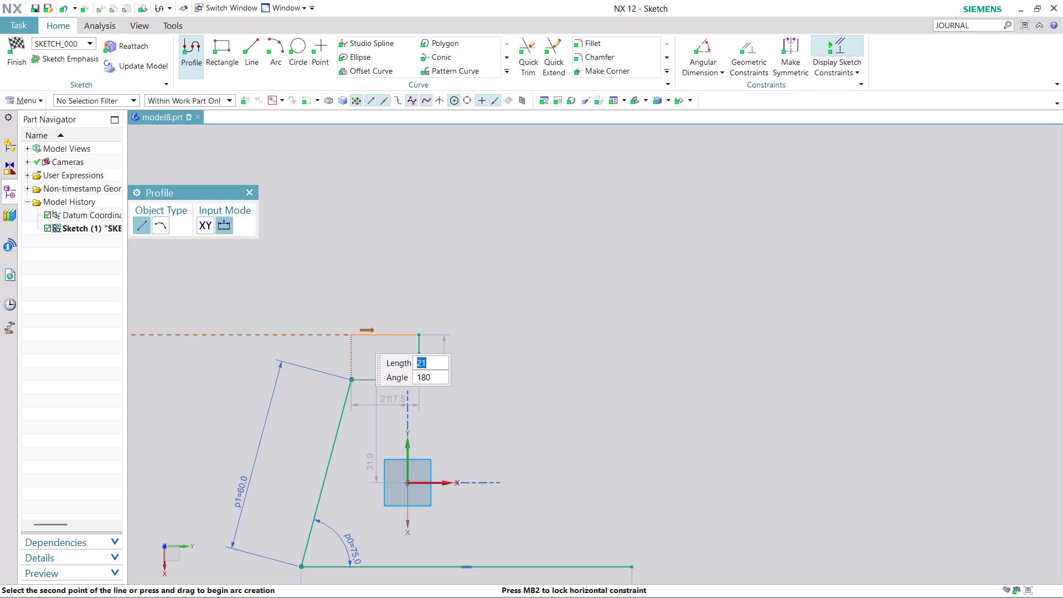
click(357, 335)
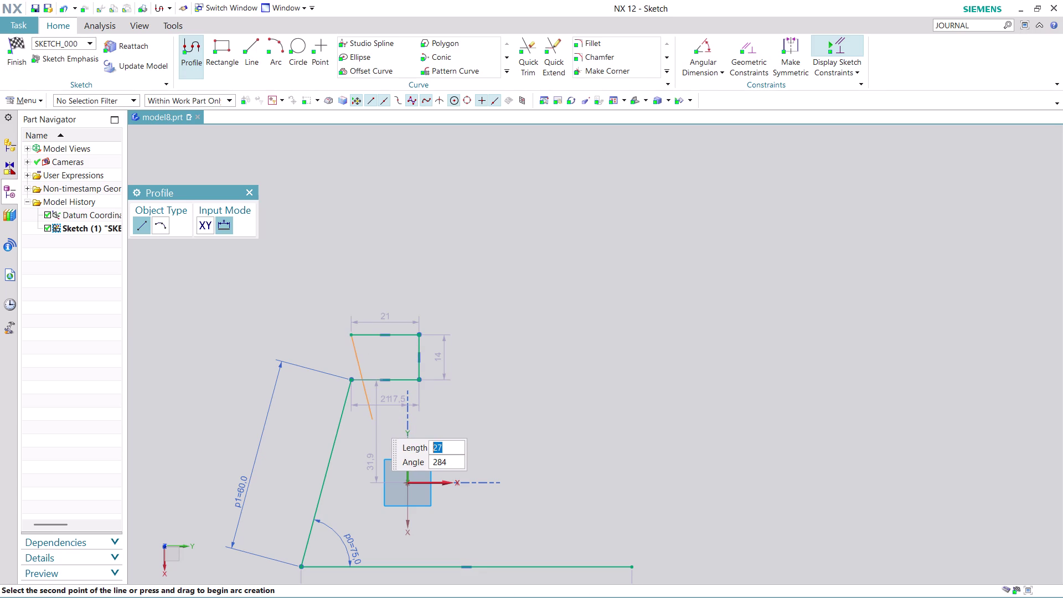
key(Escape)
key(Escape)
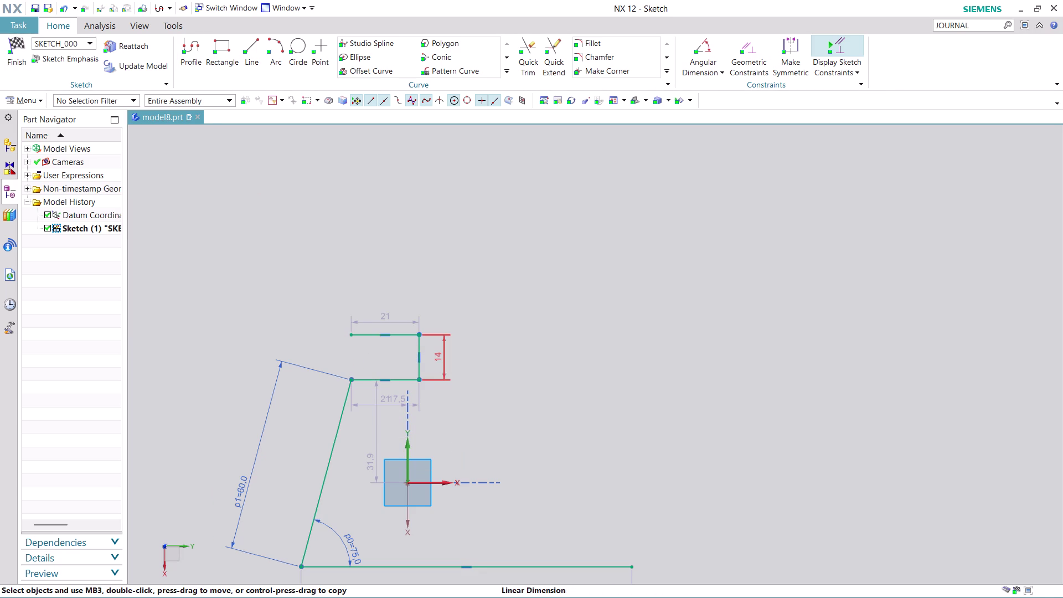
Change the riser dimension from 14 to 10 and the top edge from 21 to 20.
double_click(437, 364)
text(10)
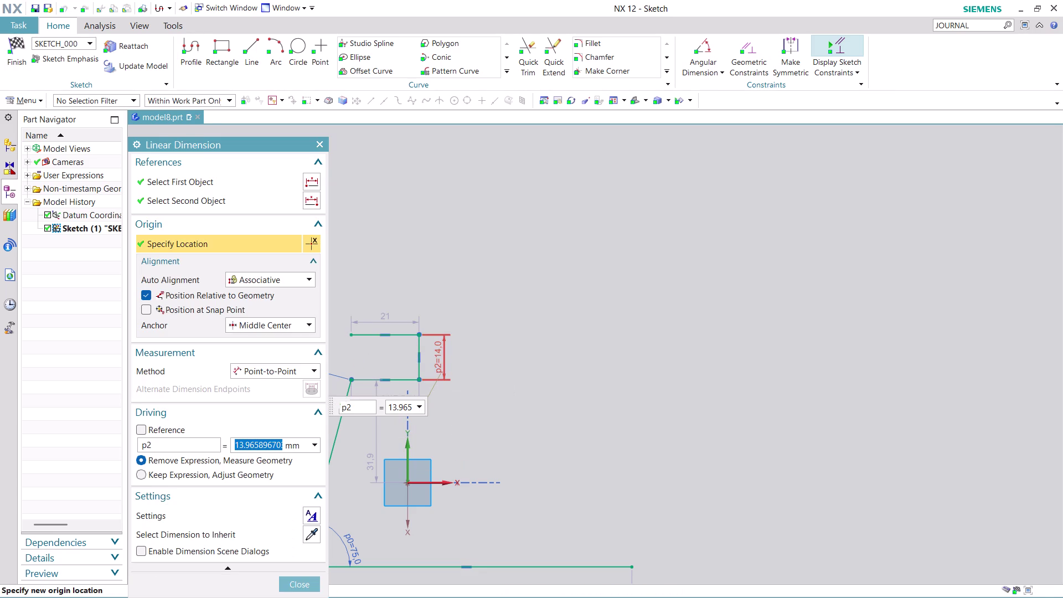
key(Return)
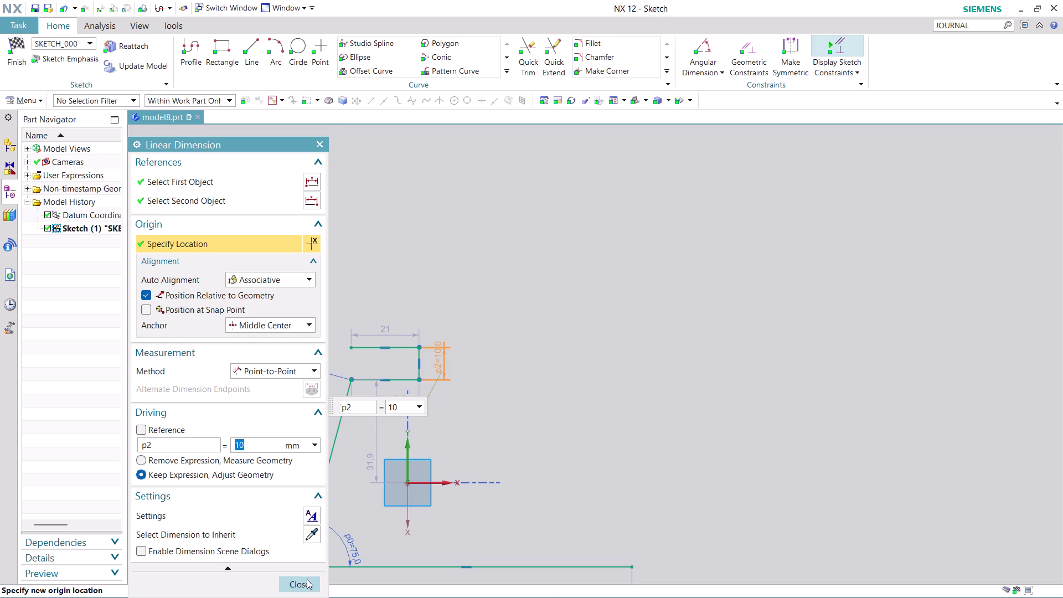
click(306, 580)
double_click(386, 330)
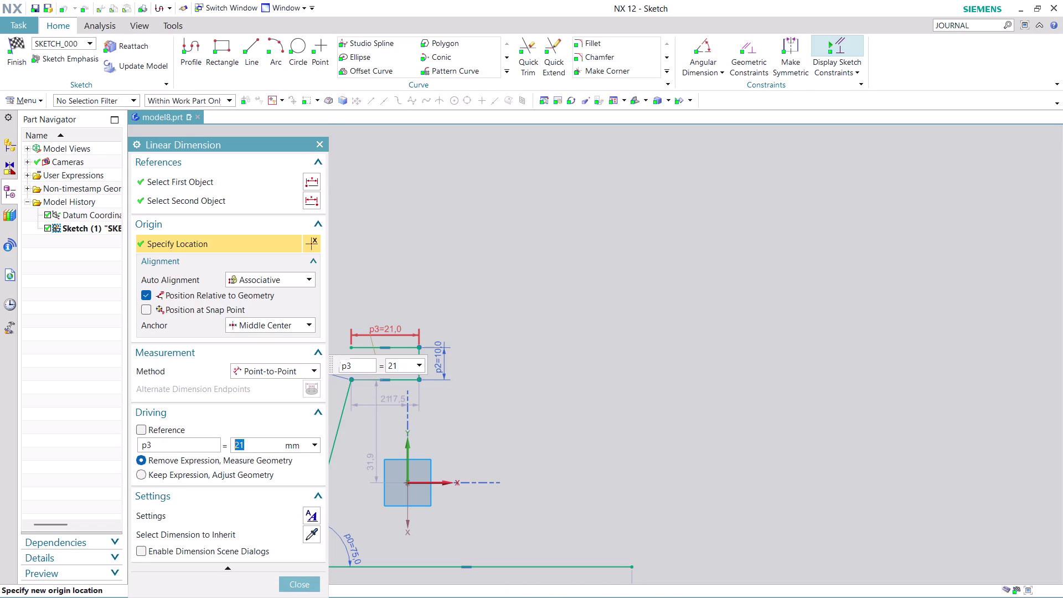
text(20)
key(Return)
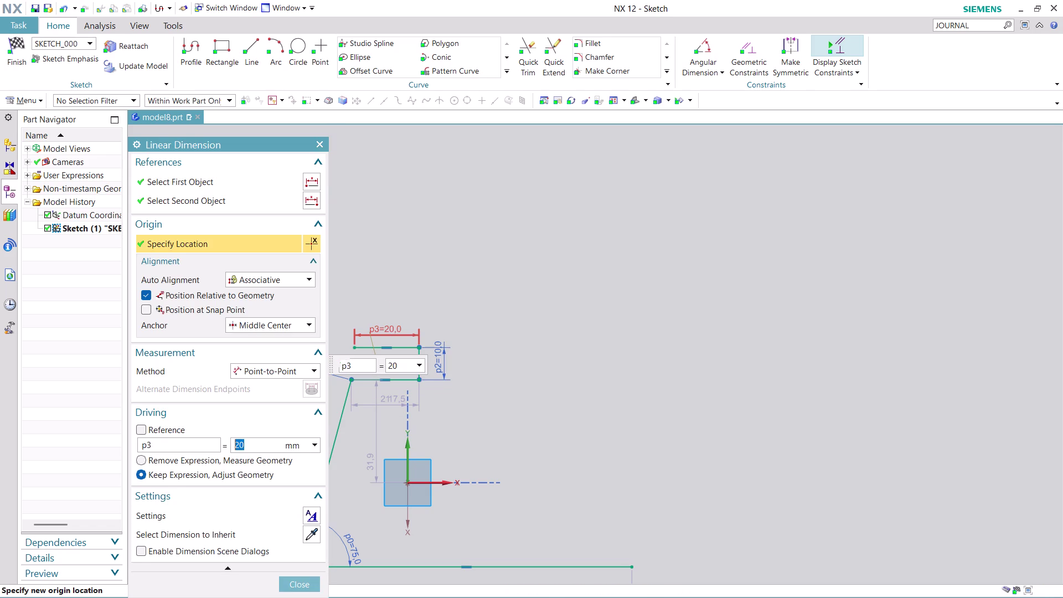
click(304, 579)
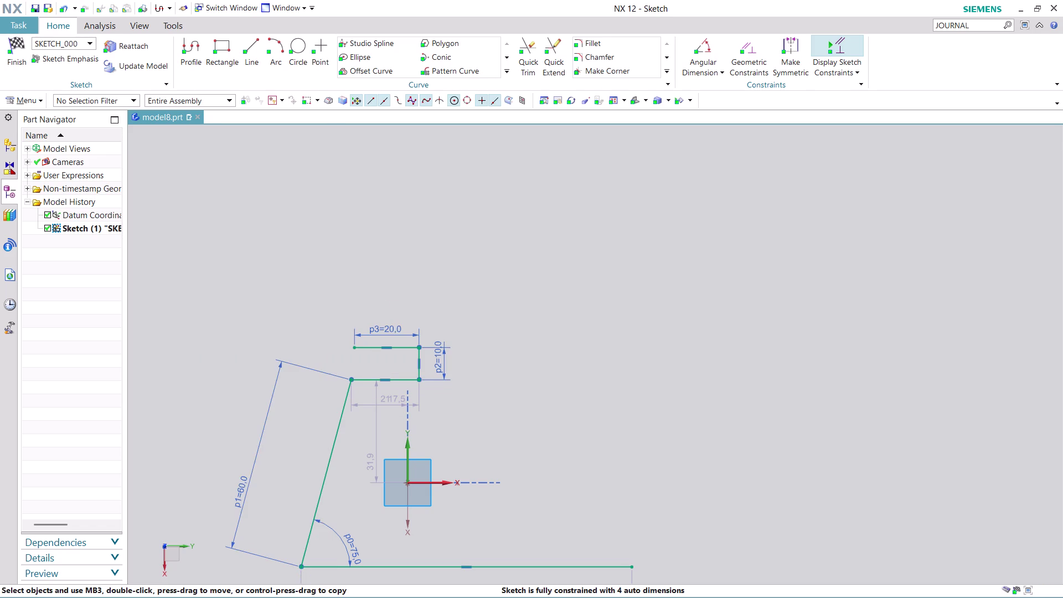
scroll(down, 3)
scroll(up, 3)
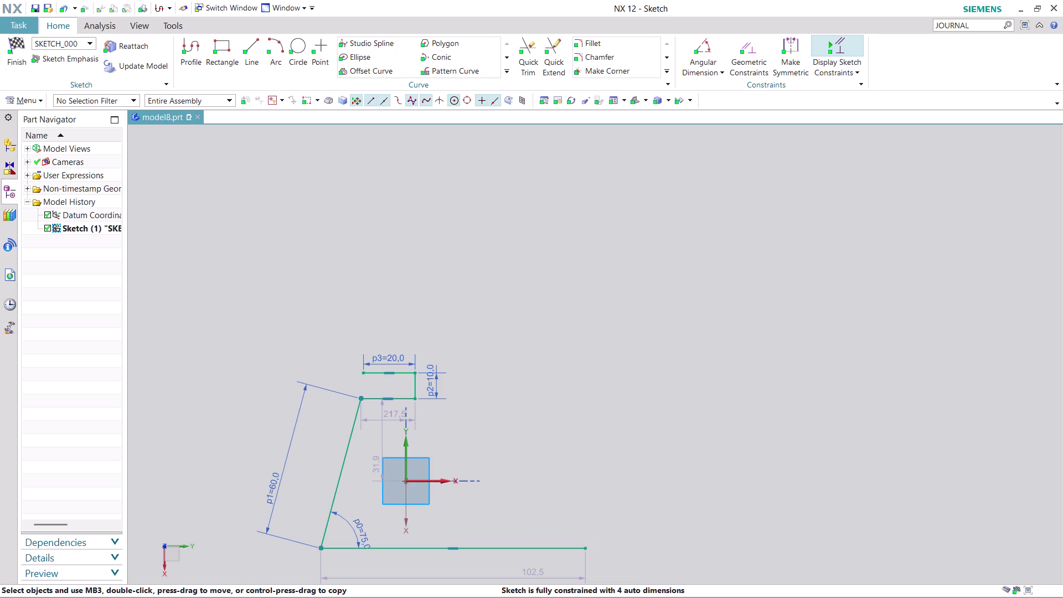
scroll(up, 3)
scroll(down, 3)
scroll(up, 3)
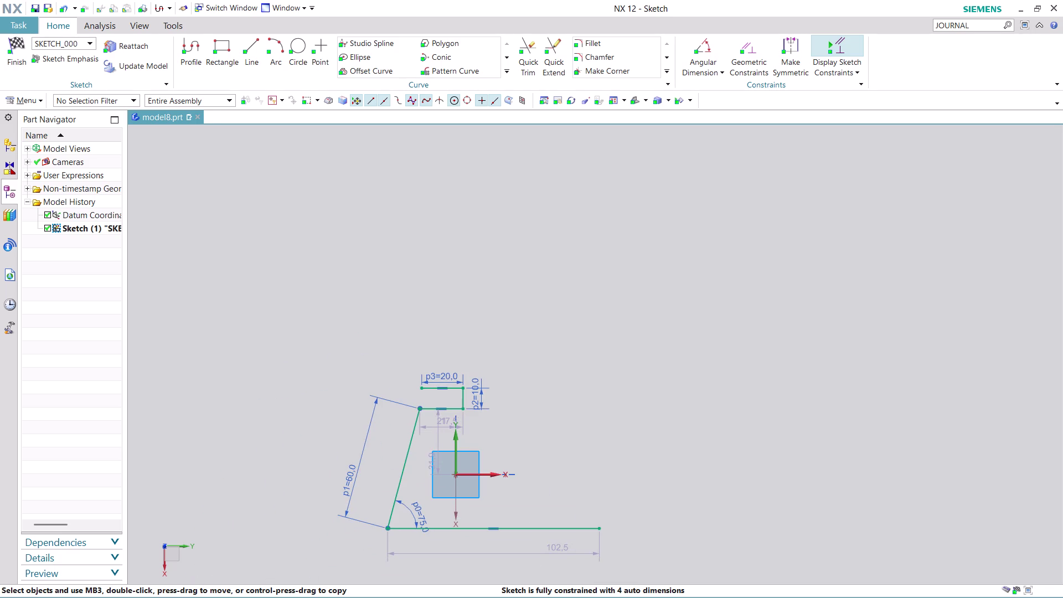
Draw a 66.3 slant, 22 ledge, 16-high by 30-wide notch and 23 ledge.
click(184, 47)
scroll(up, 3)
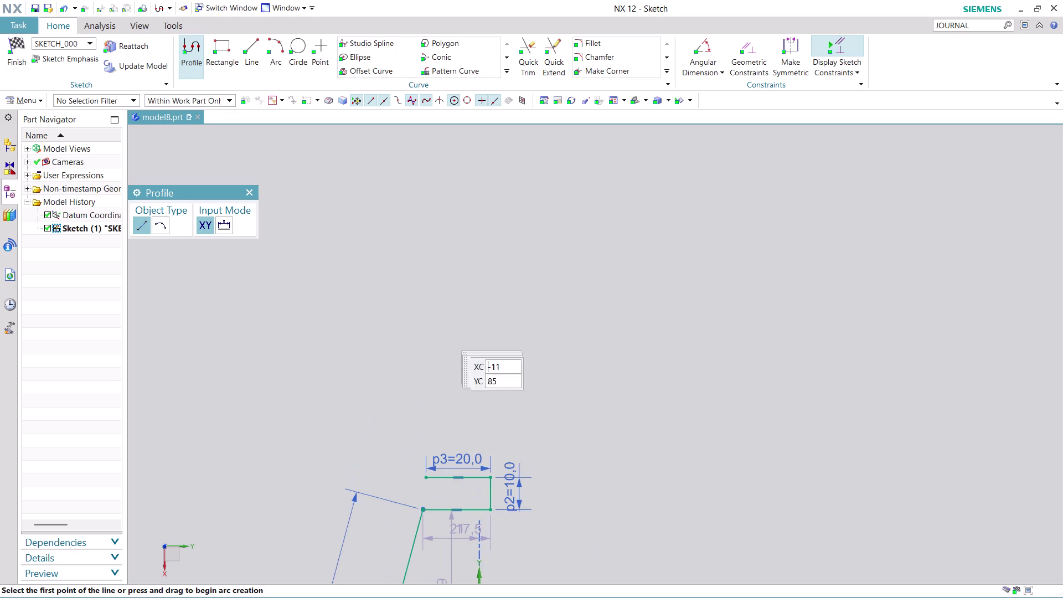
scroll(down, 3)
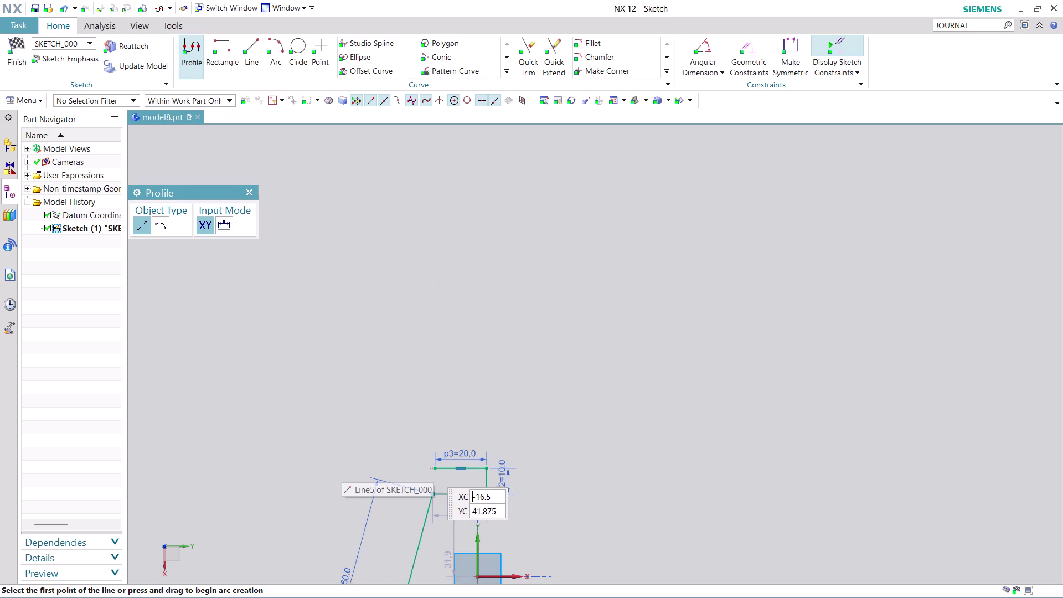
click(434, 467)
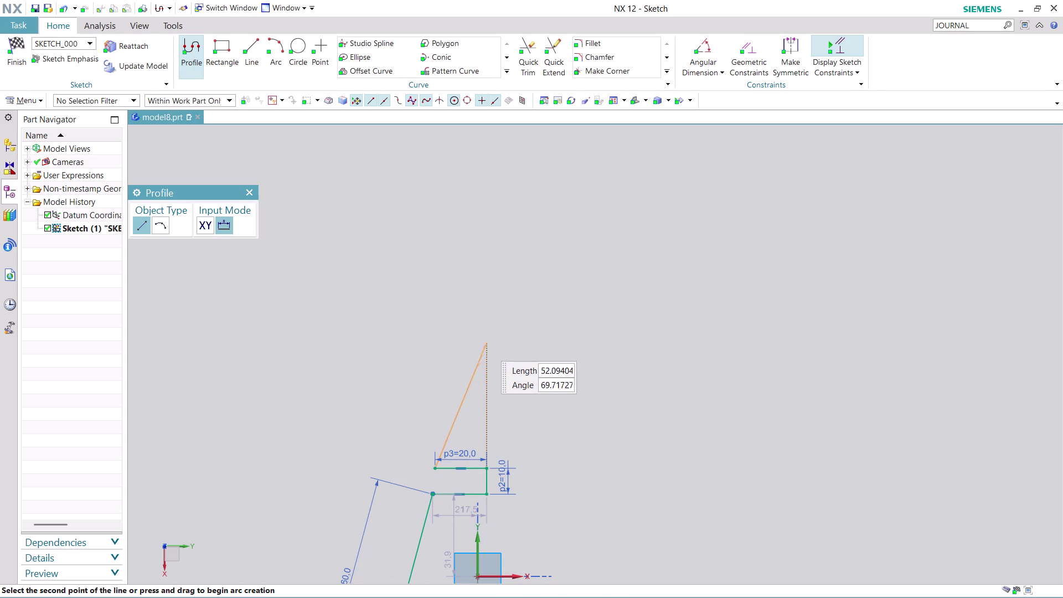
click(480, 305)
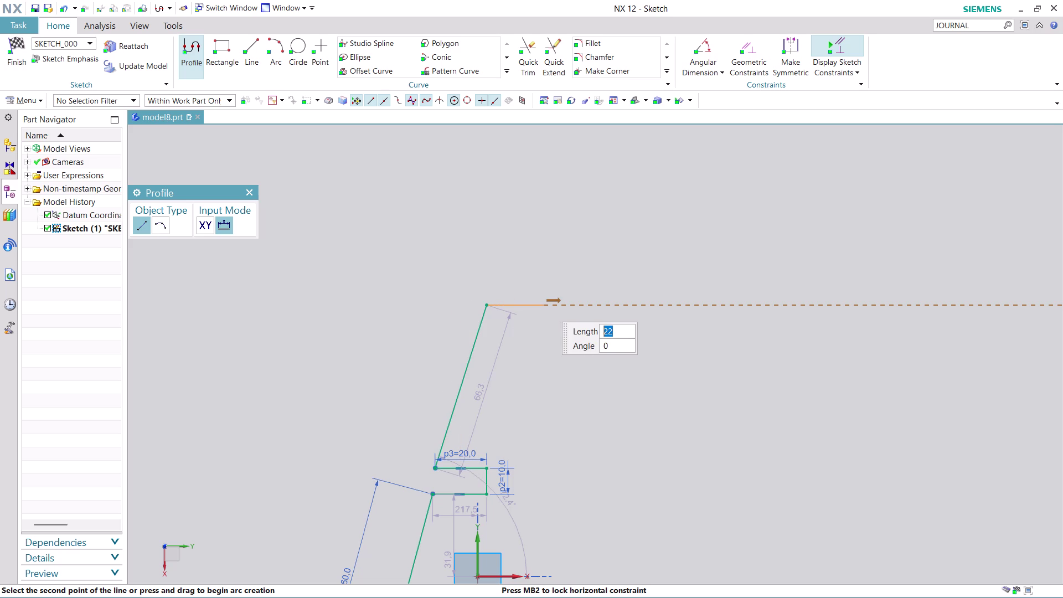
click(544, 303)
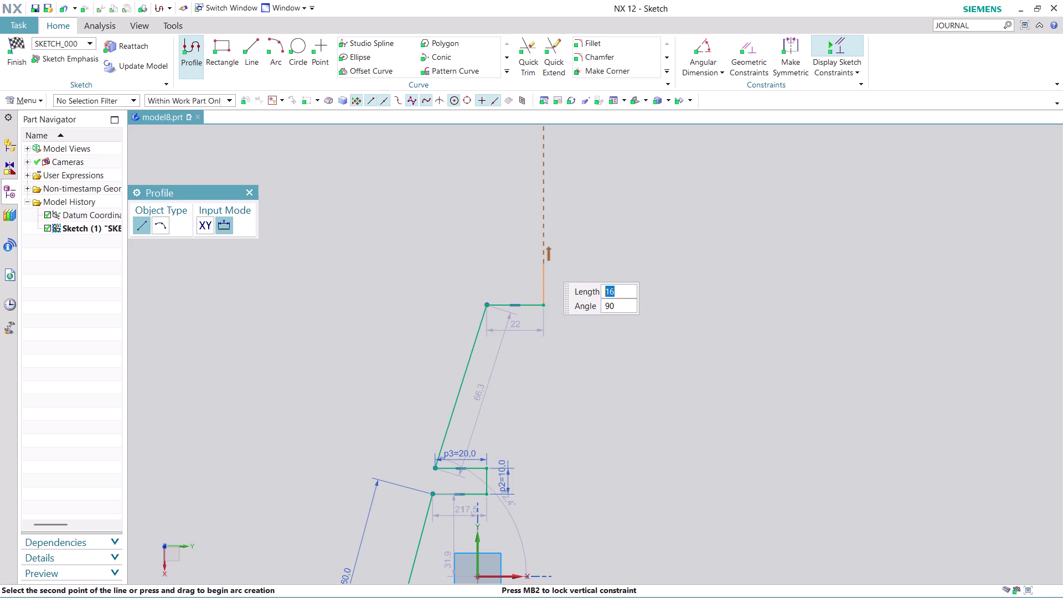
click(546, 264)
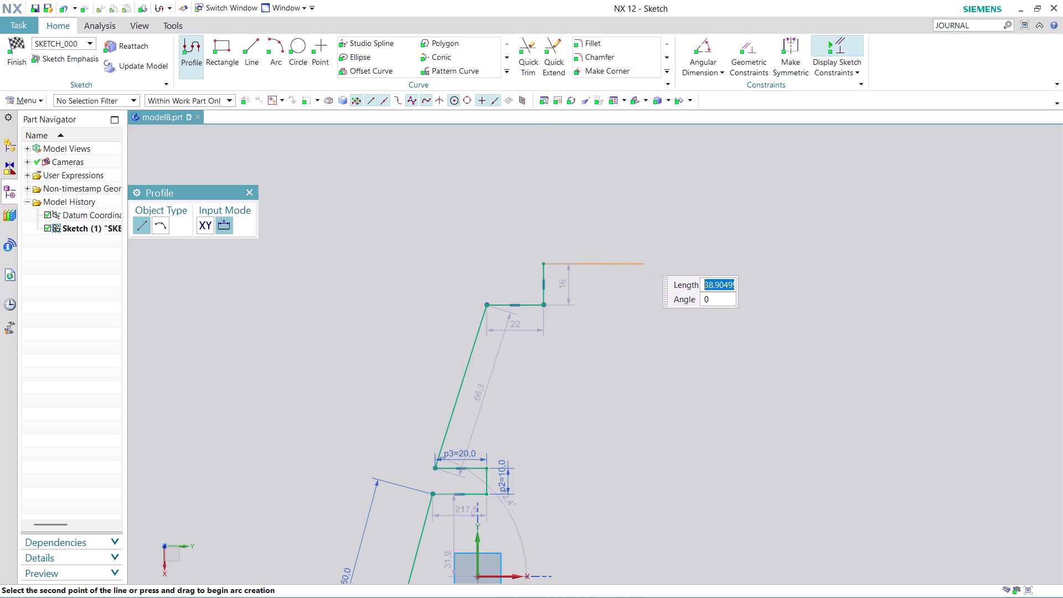
click(622, 262)
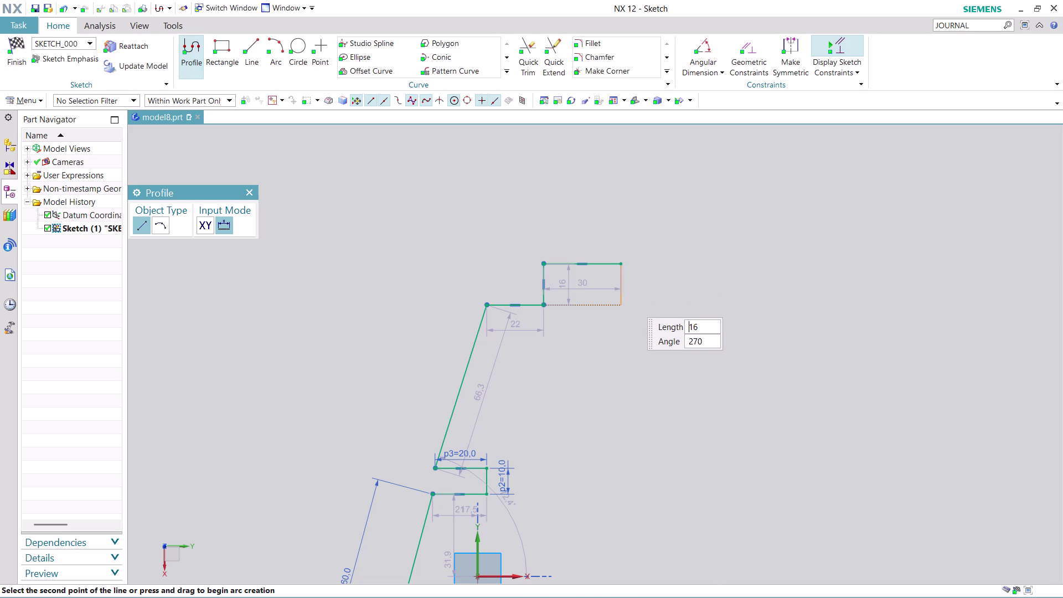
click(629, 309)
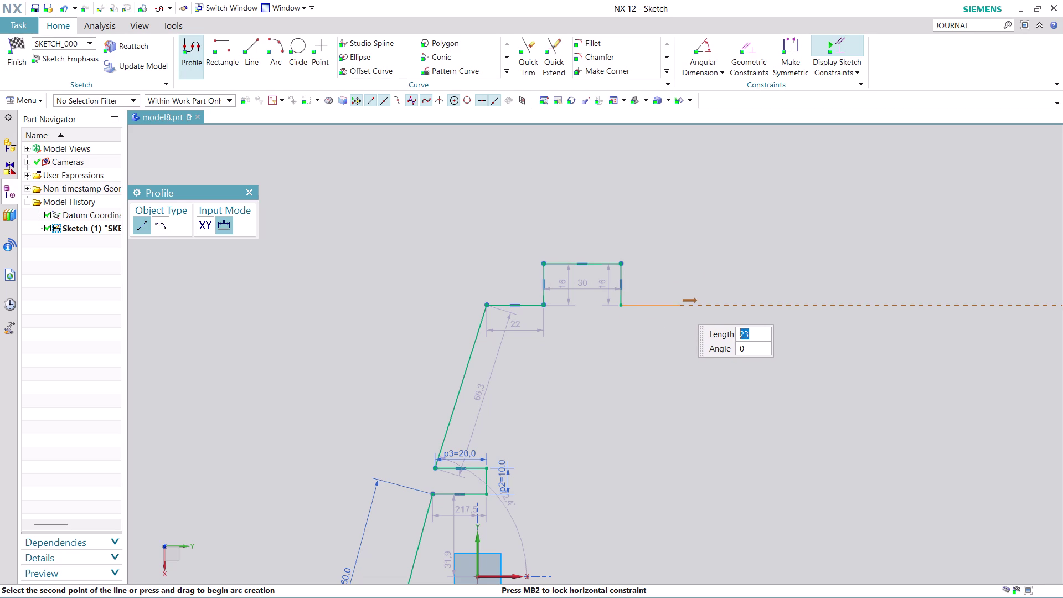
click(680, 306)
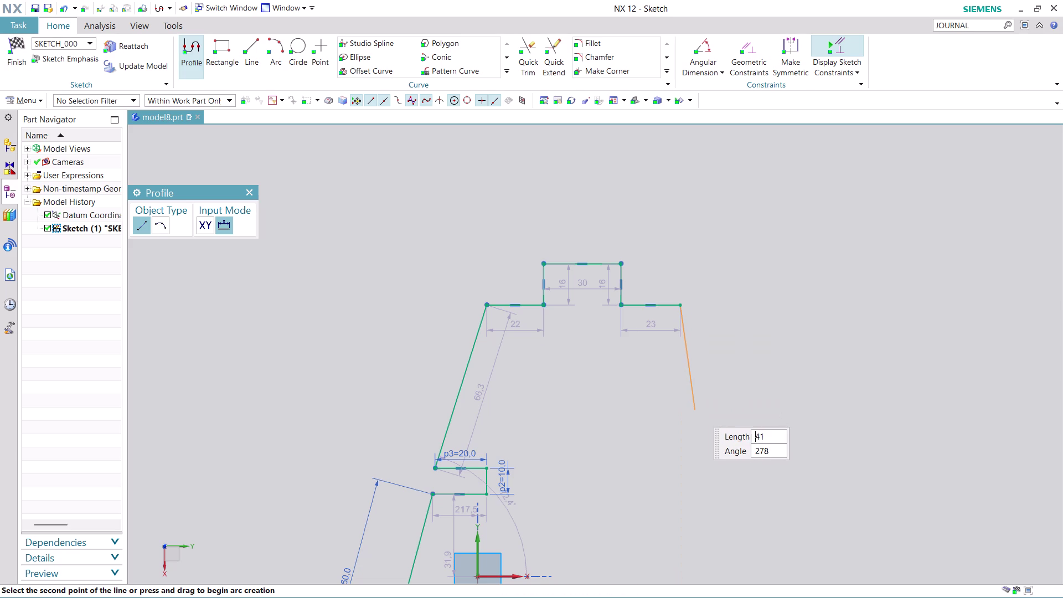
scroll(down, 3)
key(Escape)
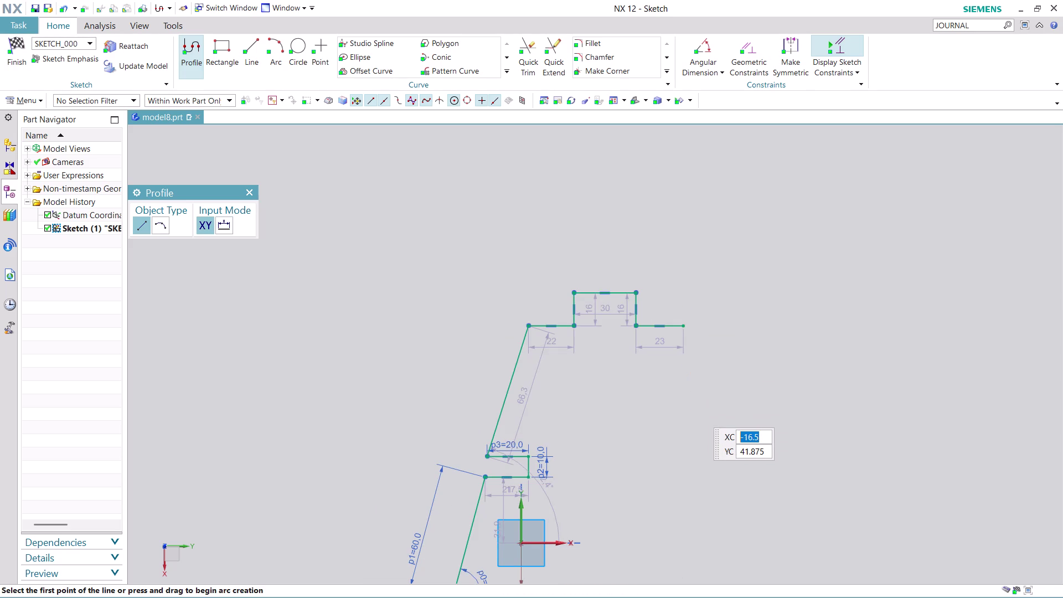
Exit the Profile line tool after adjusting the view of the sketch.
scroll(down, 3)
scroll(up, 3)
scroll(down, 3)
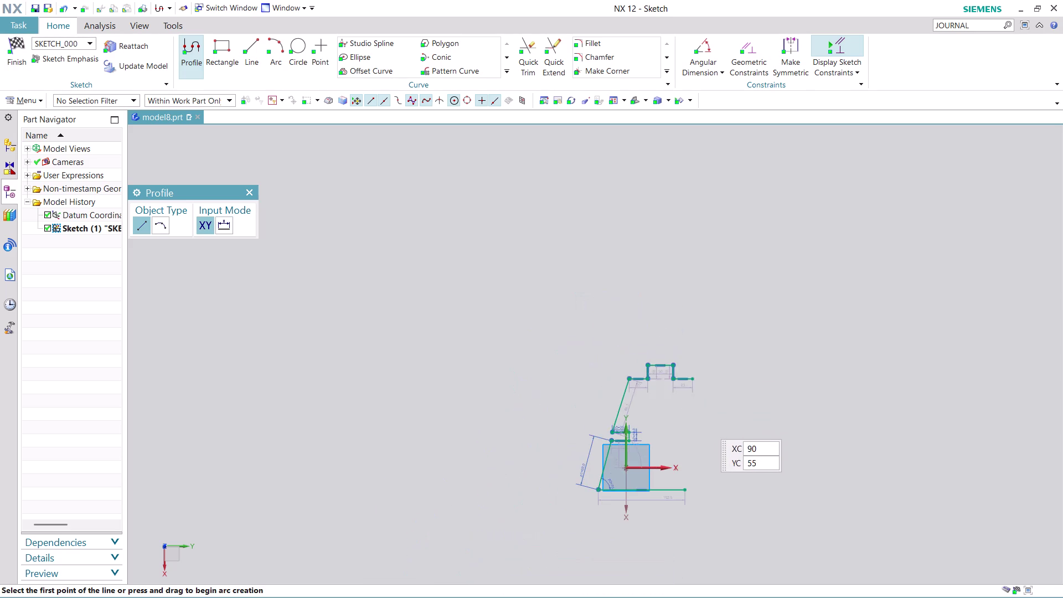
scroll(up, 3)
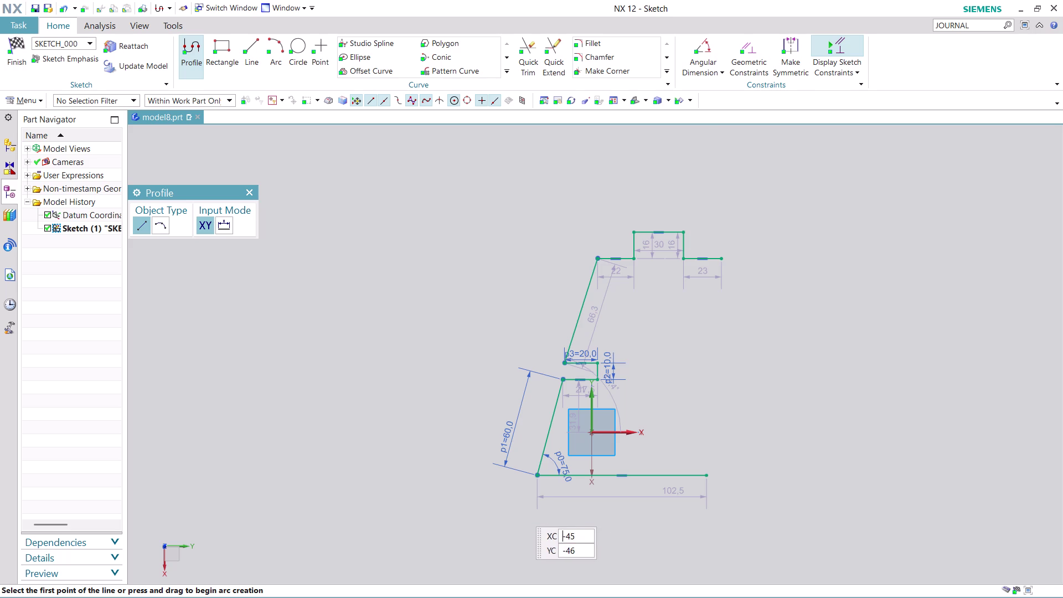
scroll(up, 3)
key(Escape)
key(Escape)
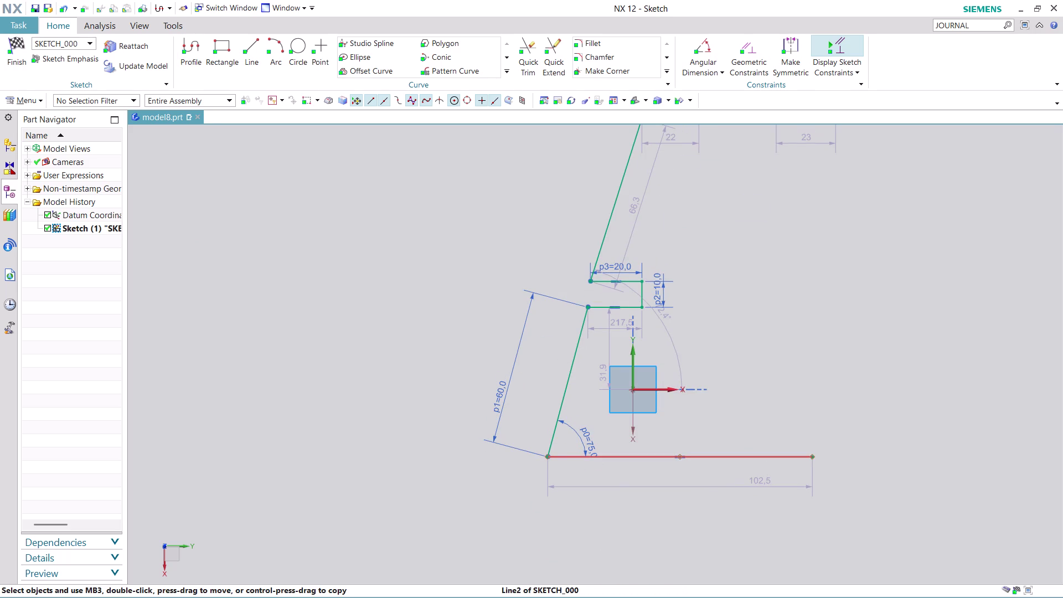
Apply Point on Curve so the 102.5 base line passes through the sketch origin.
click(709, 461)
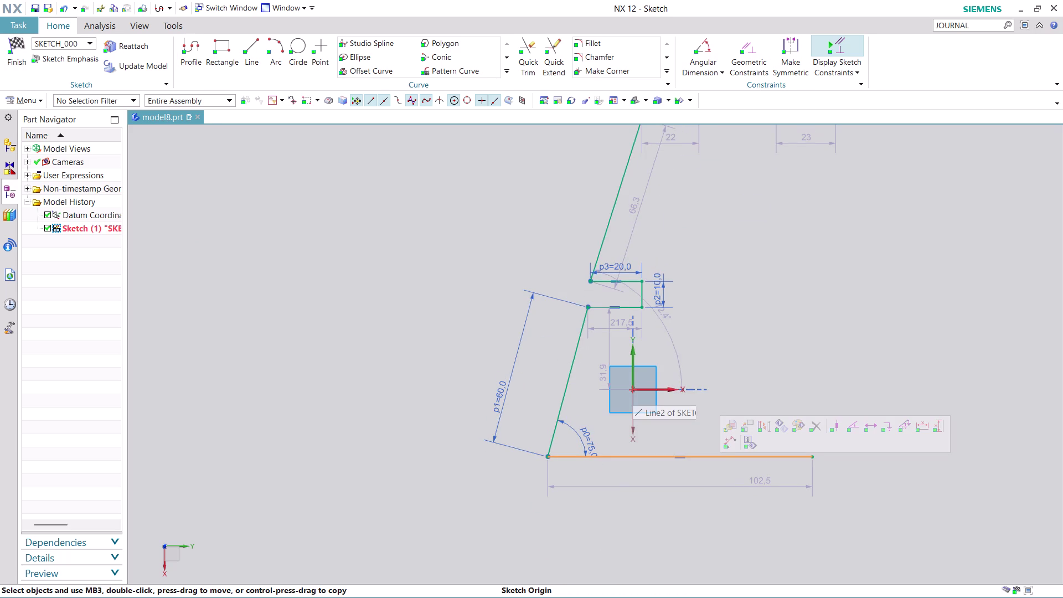
click(632, 388)
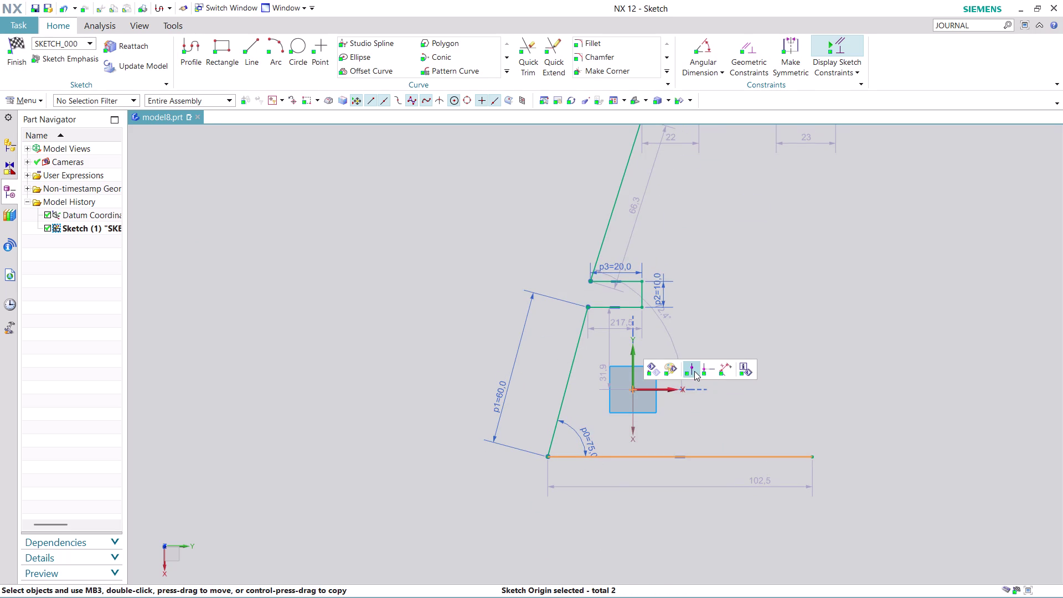
click(695, 371)
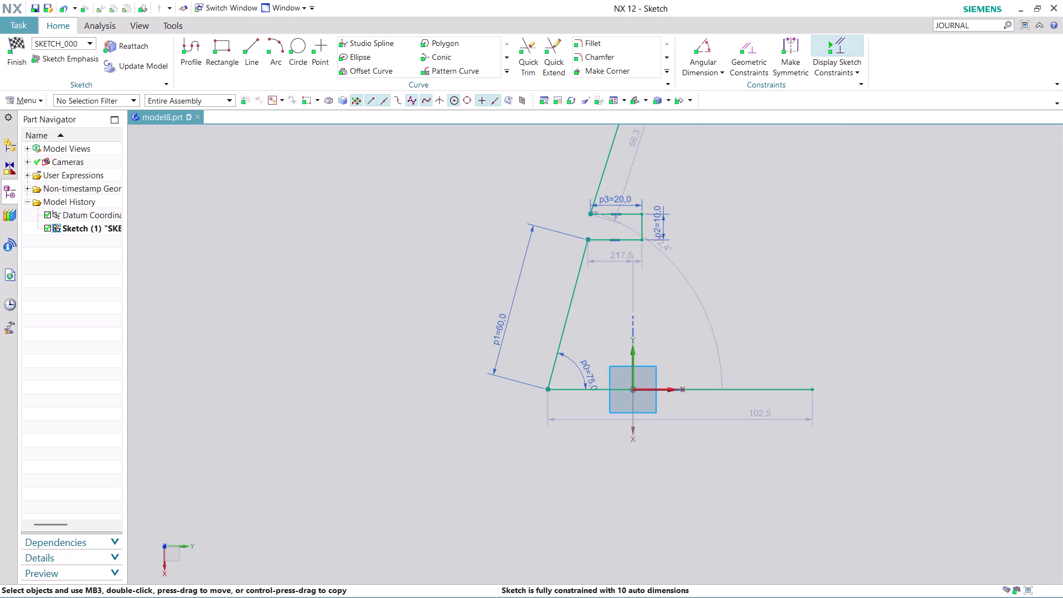
scroll(down, 3)
scroll(up, 3)
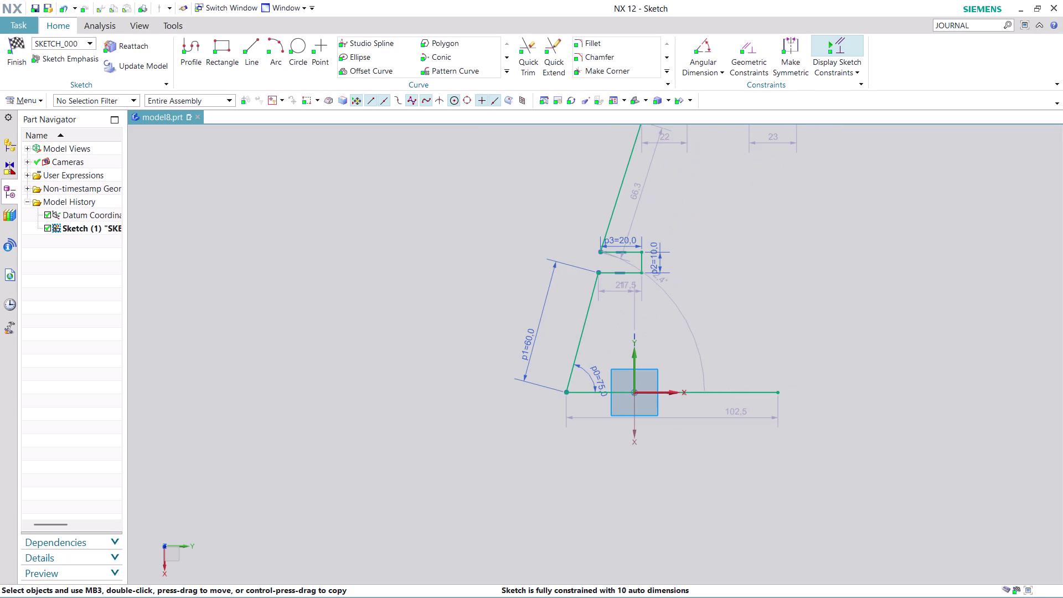
scroll(down, 3)
scroll(up, 3)
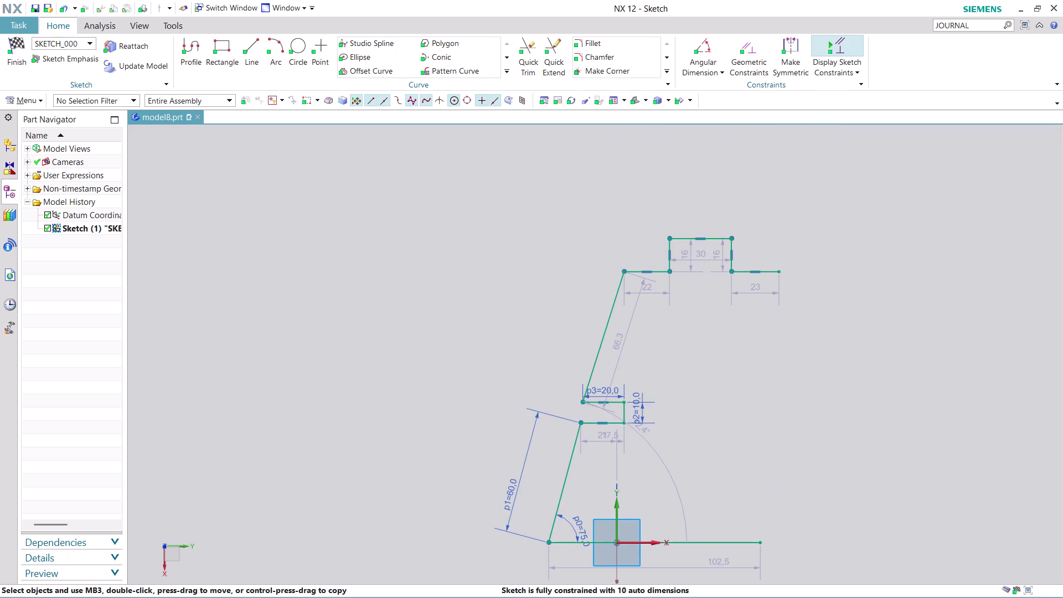
scroll(up, 3)
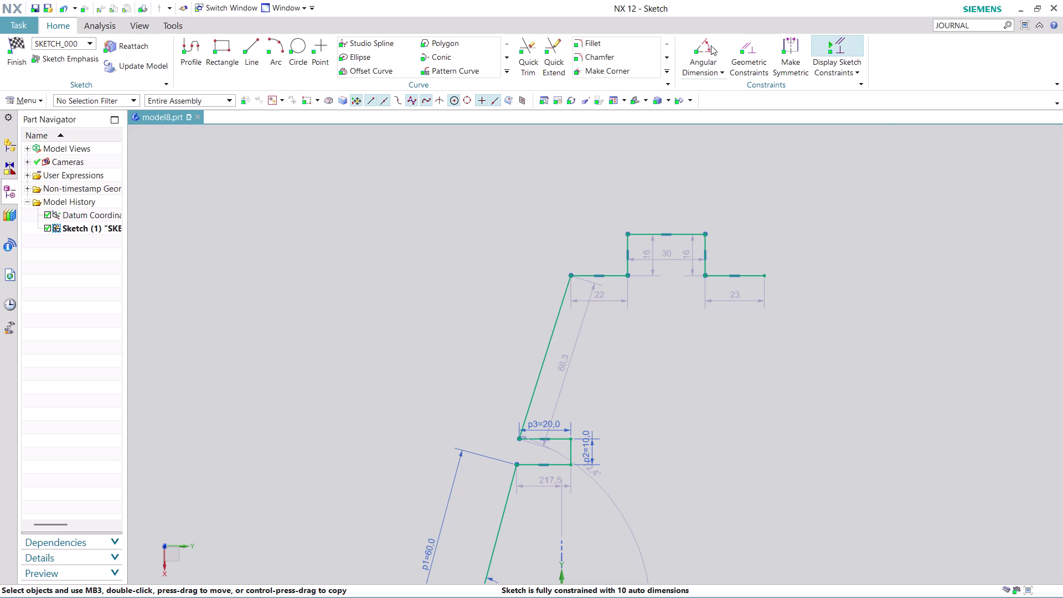
Add a 60 width dimension from the angled side's upper corner to the top's right end.
click(718, 78)
click(718, 89)
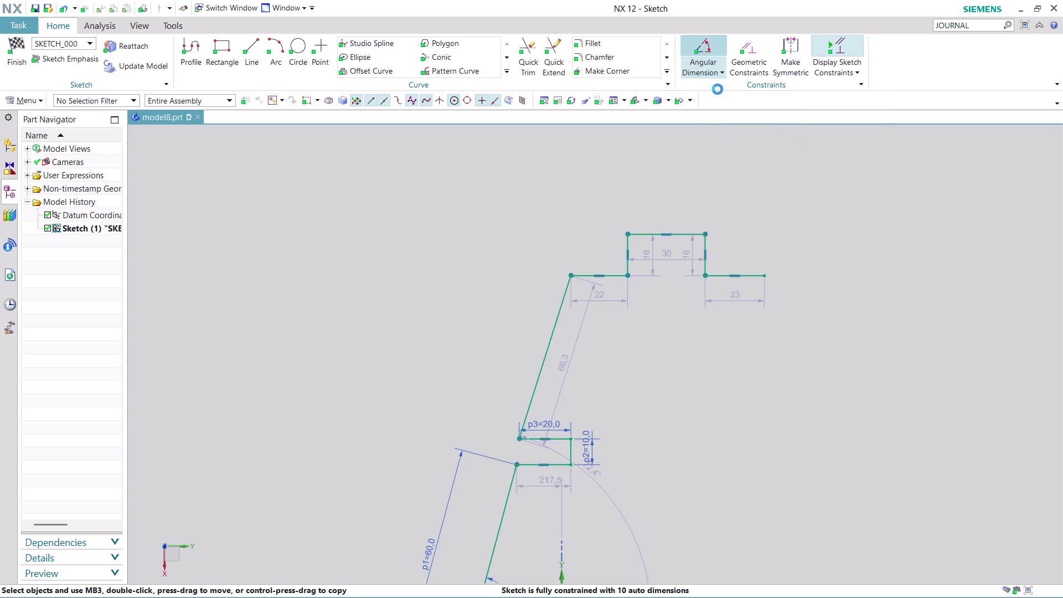
click(572, 275)
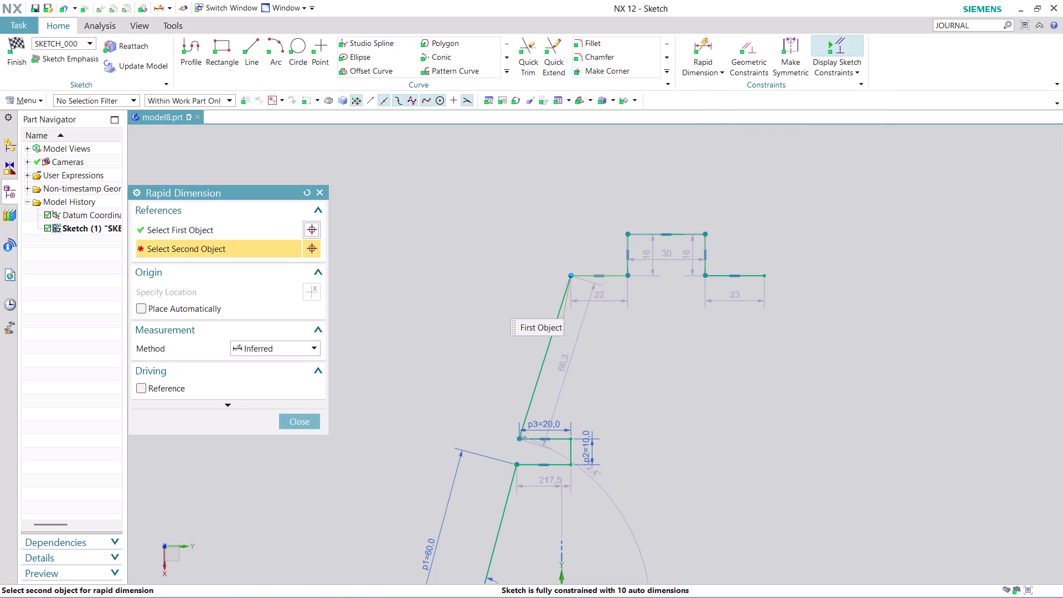
click(765, 274)
click(662, 159)
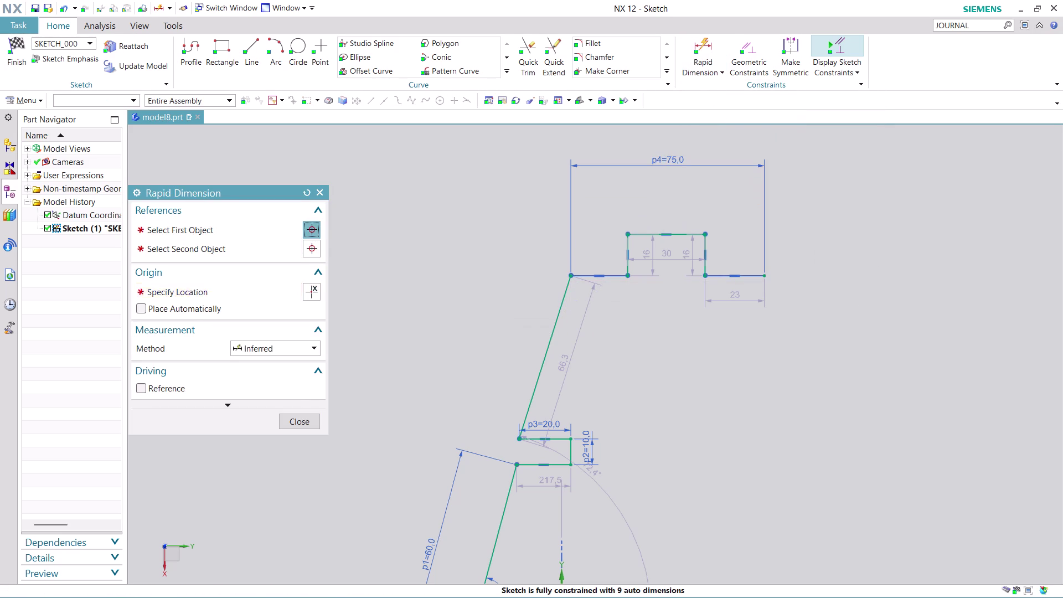
text(60)
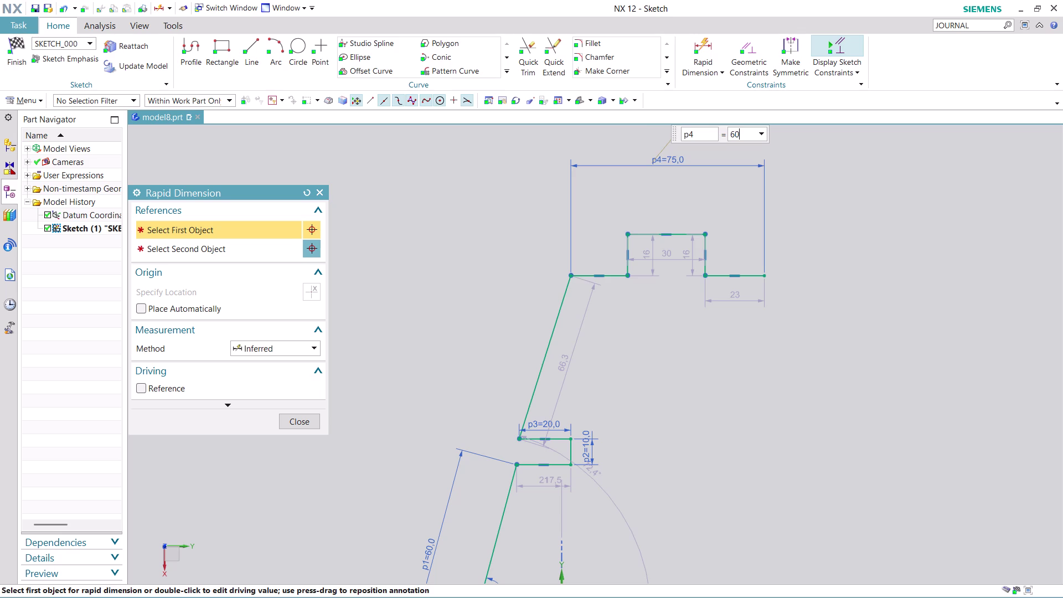
key(Return)
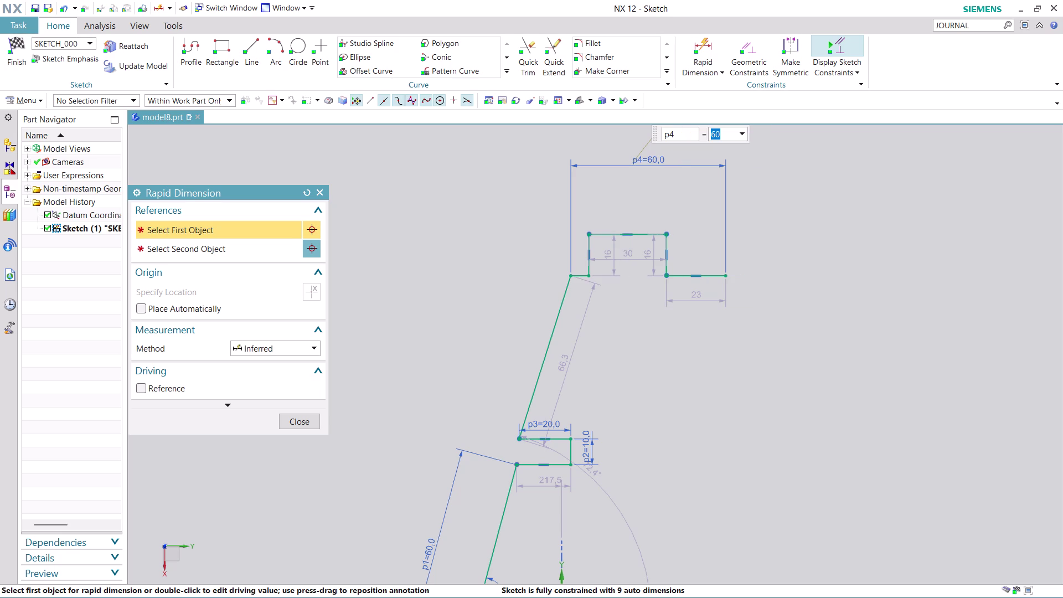
click(293, 427)
scroll(down, 3)
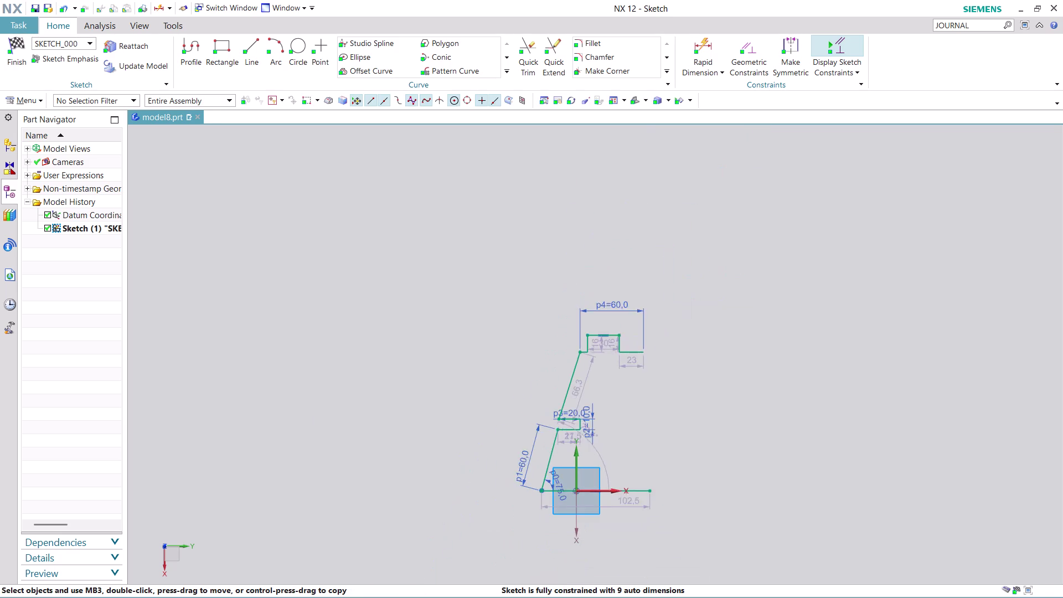
scroll(up, 3)
scroll(down, 3)
scroll(up, 3)
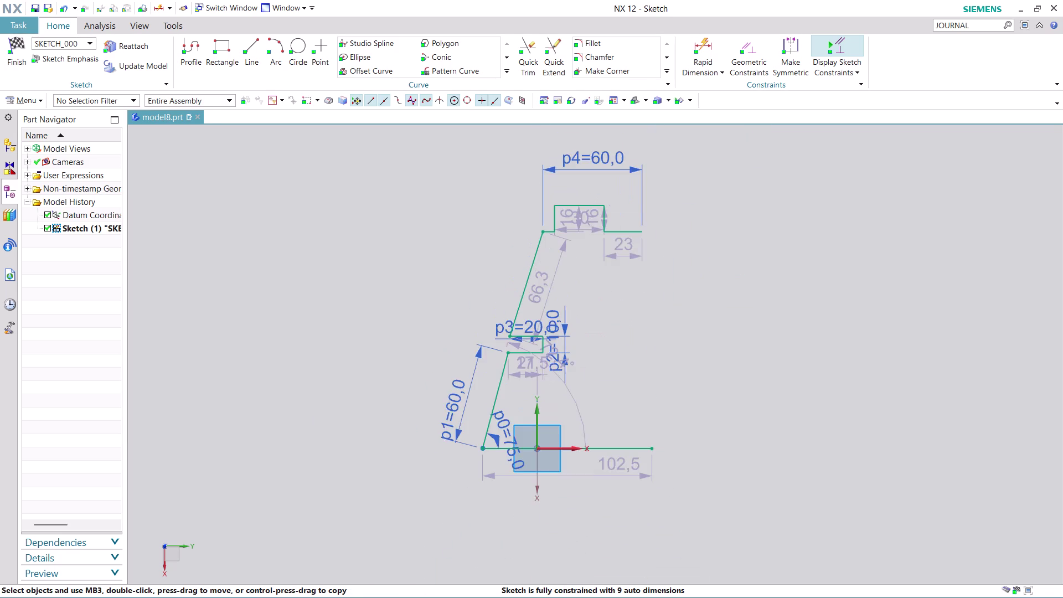
scroll(up, 3)
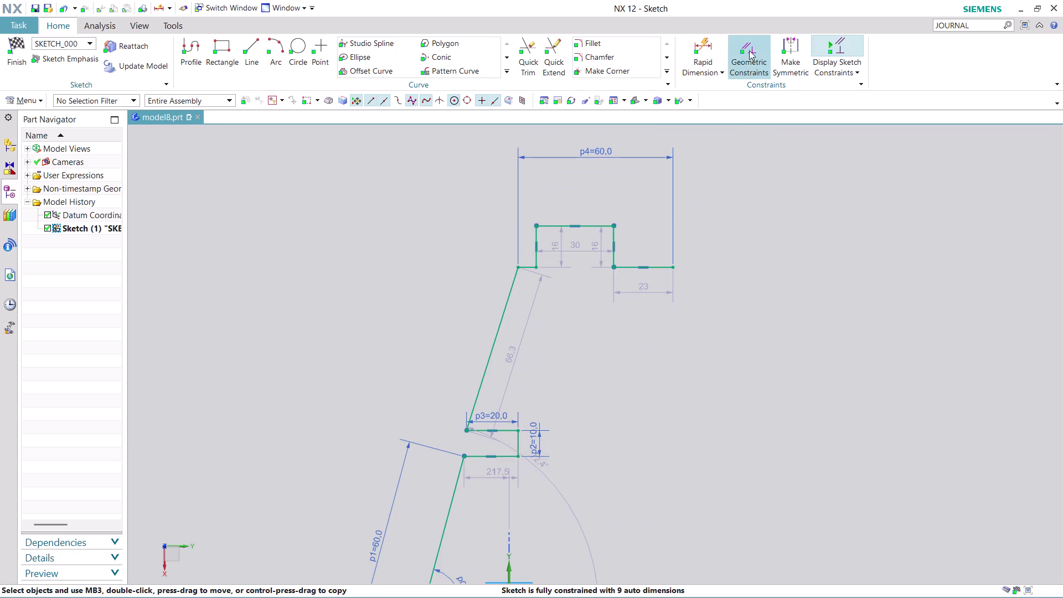
Apply Equal Length to the short top segment left of the notch and the right end segment.
click(749, 49)
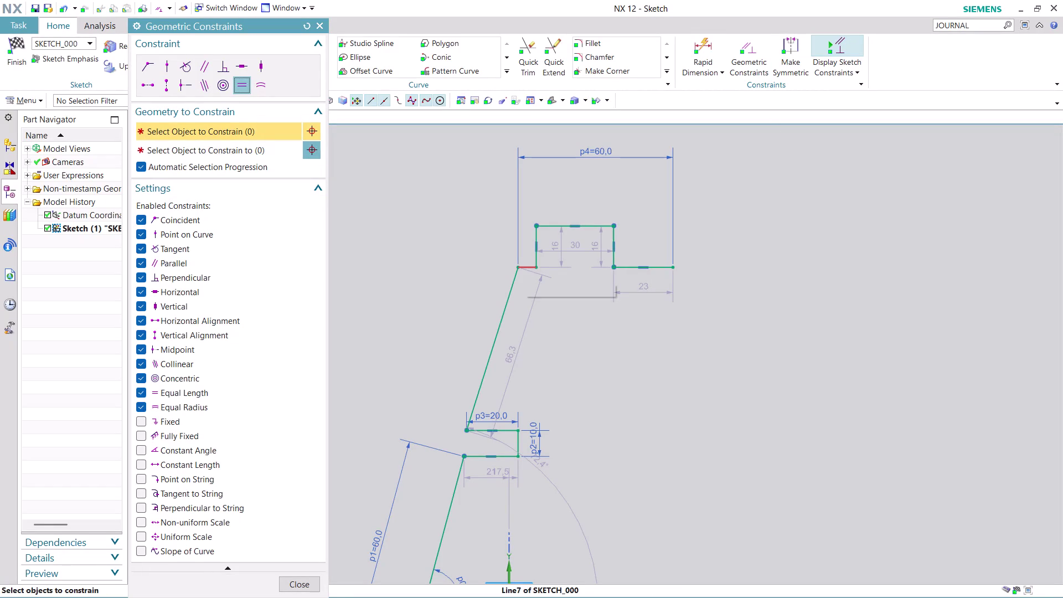
click(524, 268)
click(655, 271)
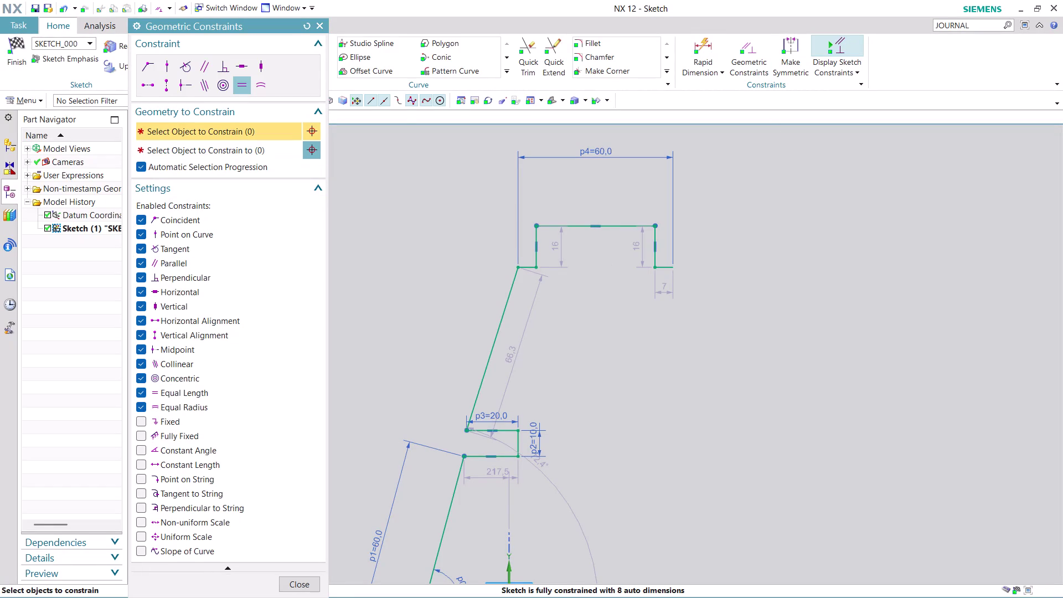
scroll(down, 3)
scroll(down, 3)
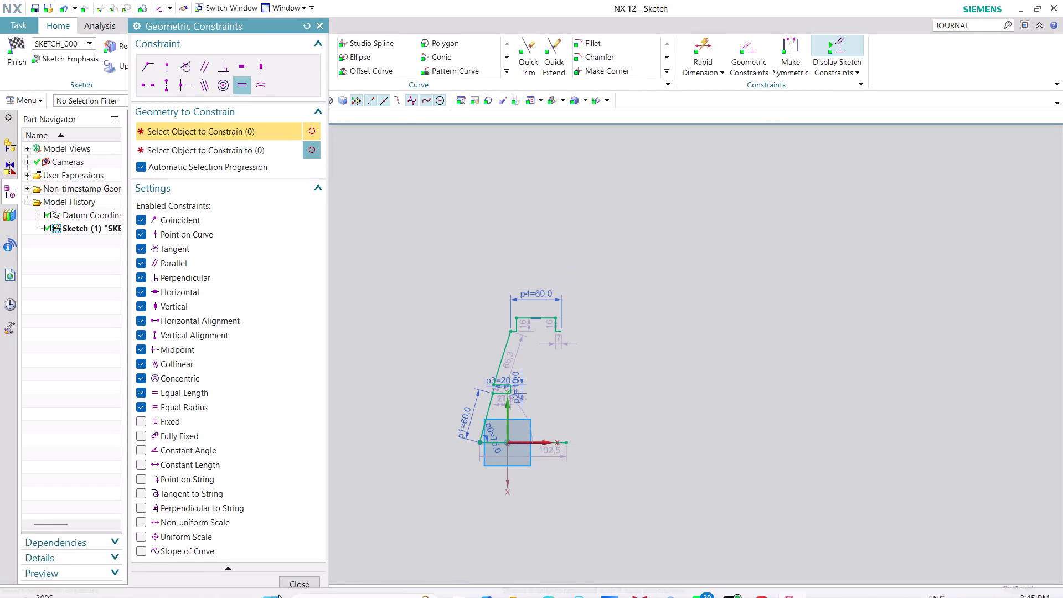
click(303, 582)
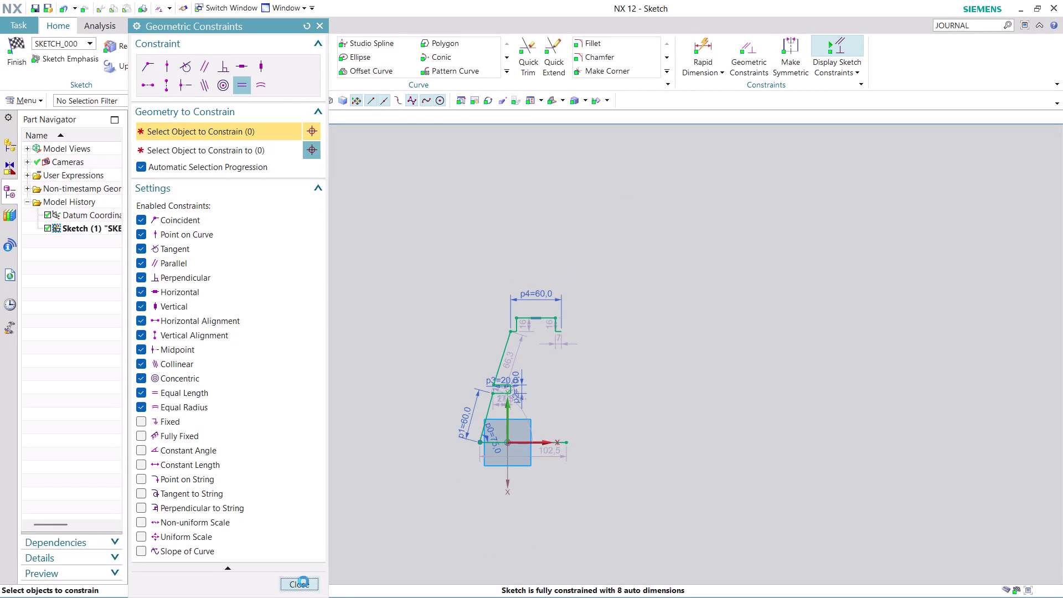
scroll(down, 3)
scroll(up, 3)
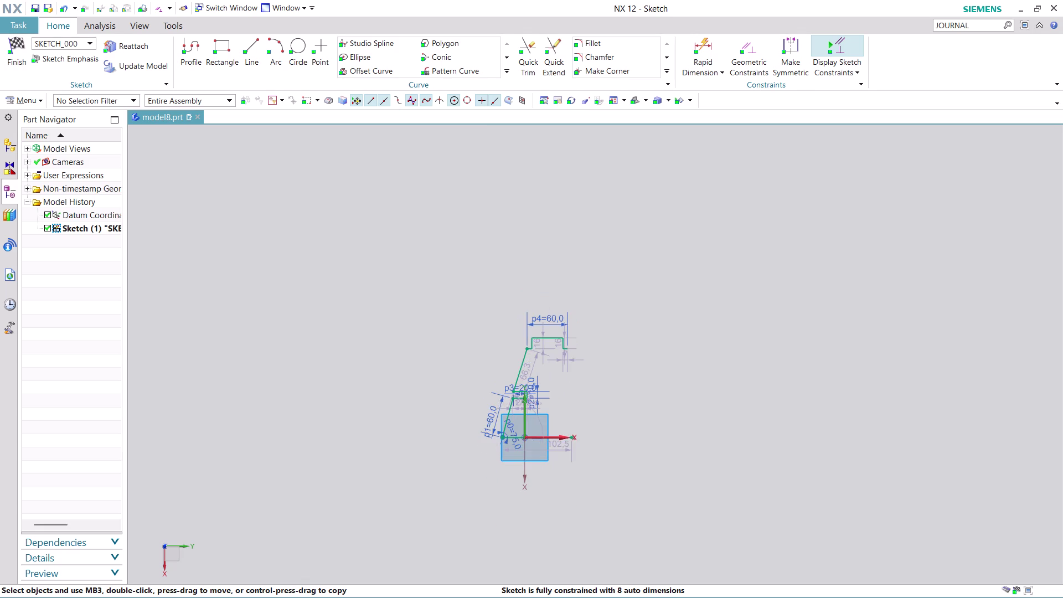
scroll(up, 3)
scroll(up, 3)
scroll(down, 3)
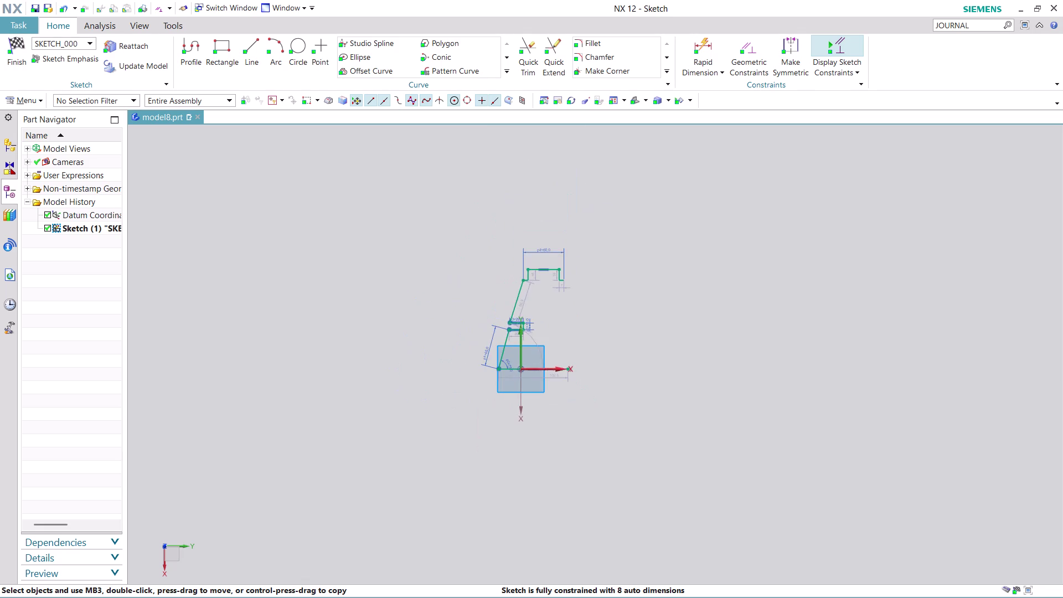
scroll(up, 3)
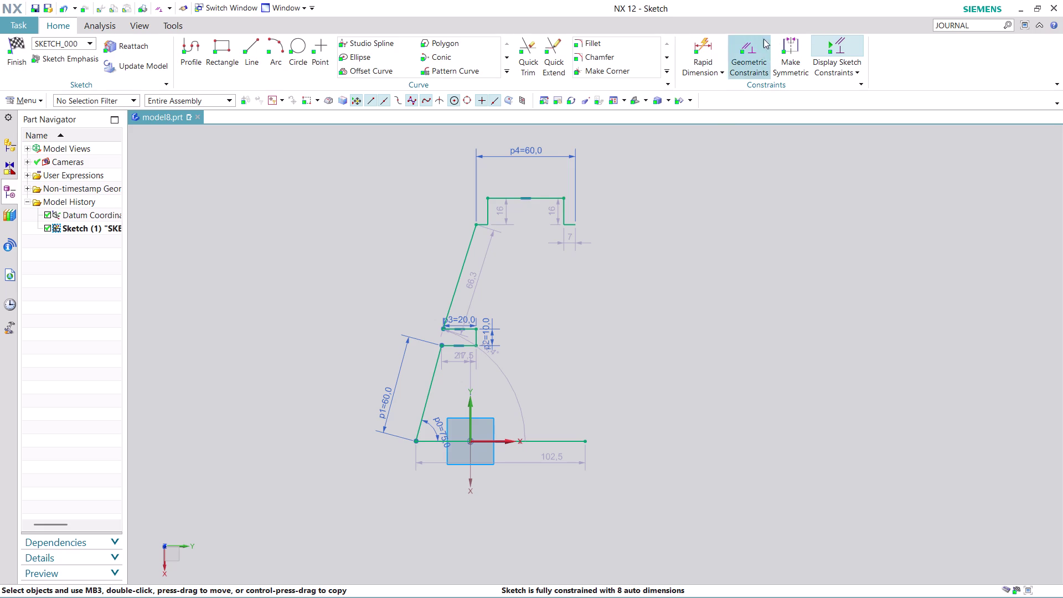
click(794, 41)
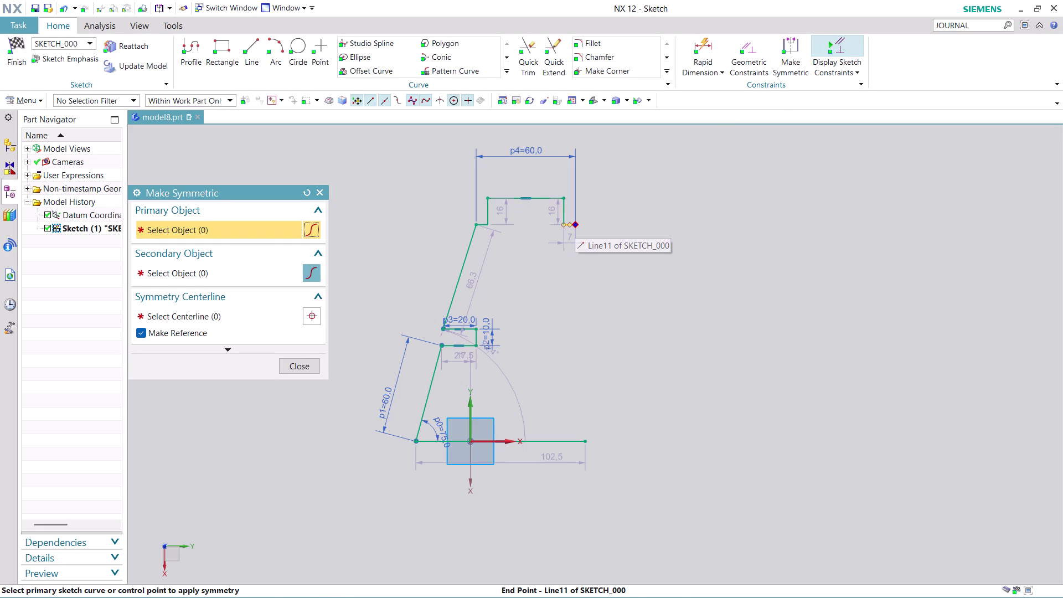
click(576, 225)
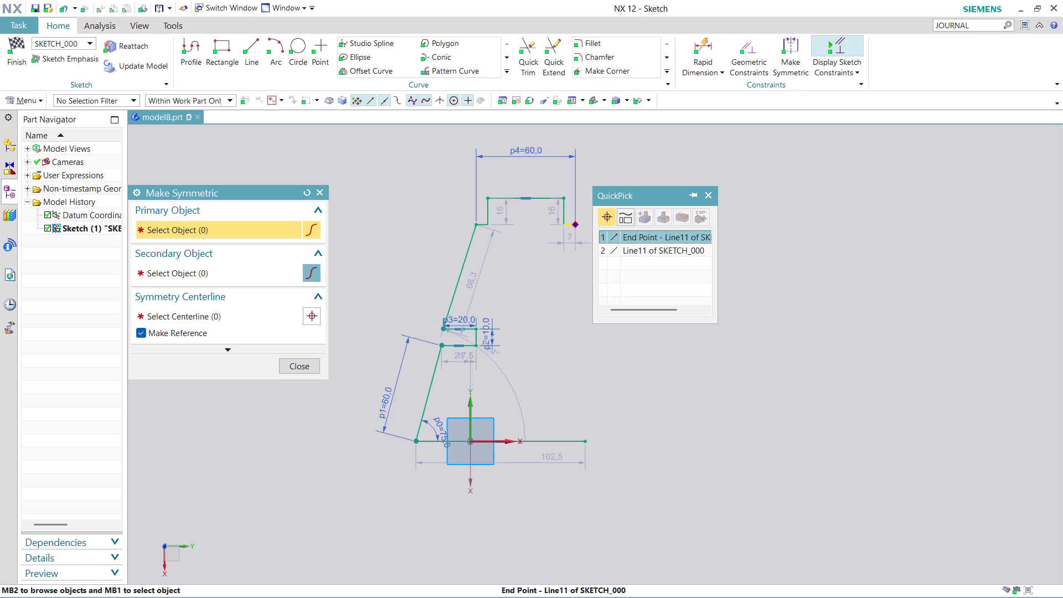
click(651, 237)
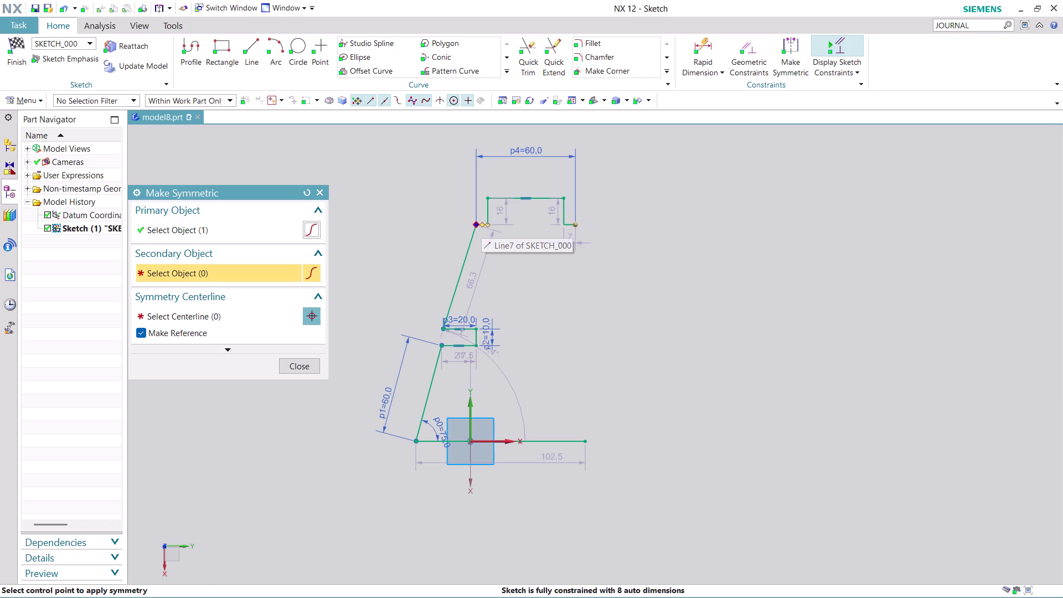
click(477, 223)
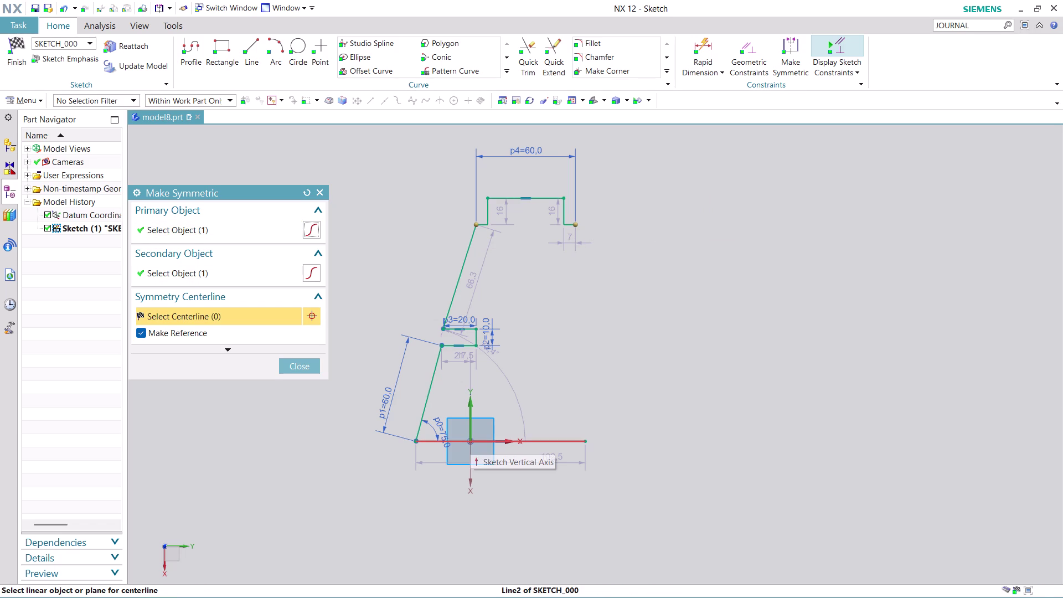
click(470, 408)
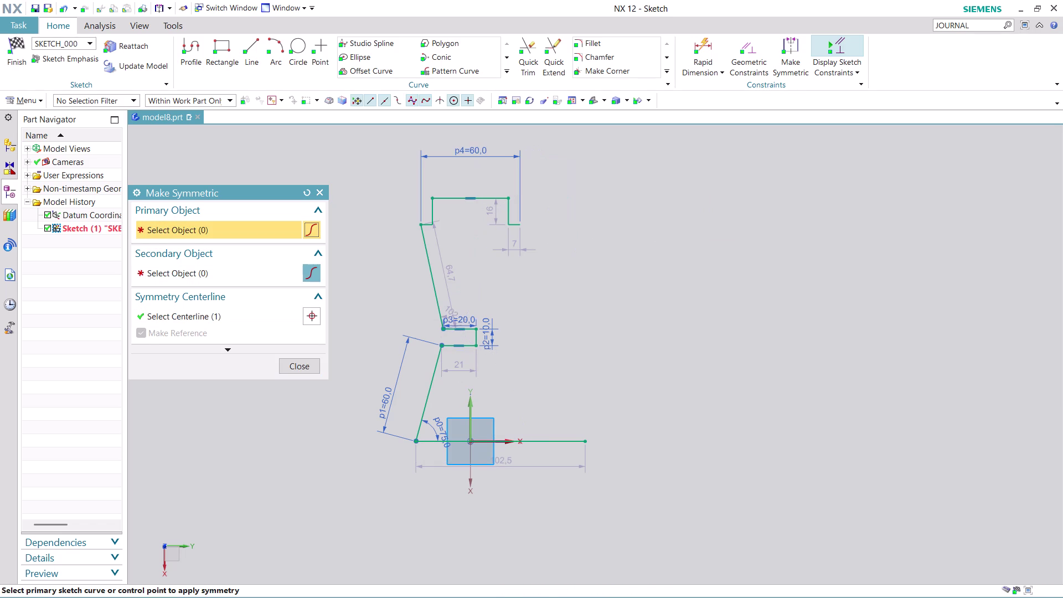
click(307, 367)
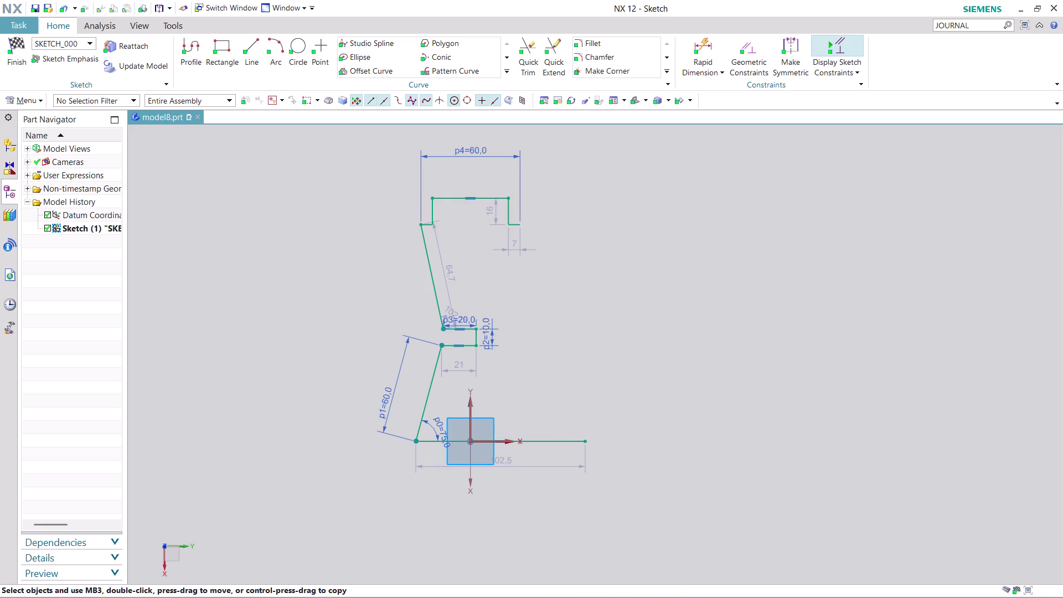
key(ctrl+z)
scroll(down, 3)
scroll(up, 3)
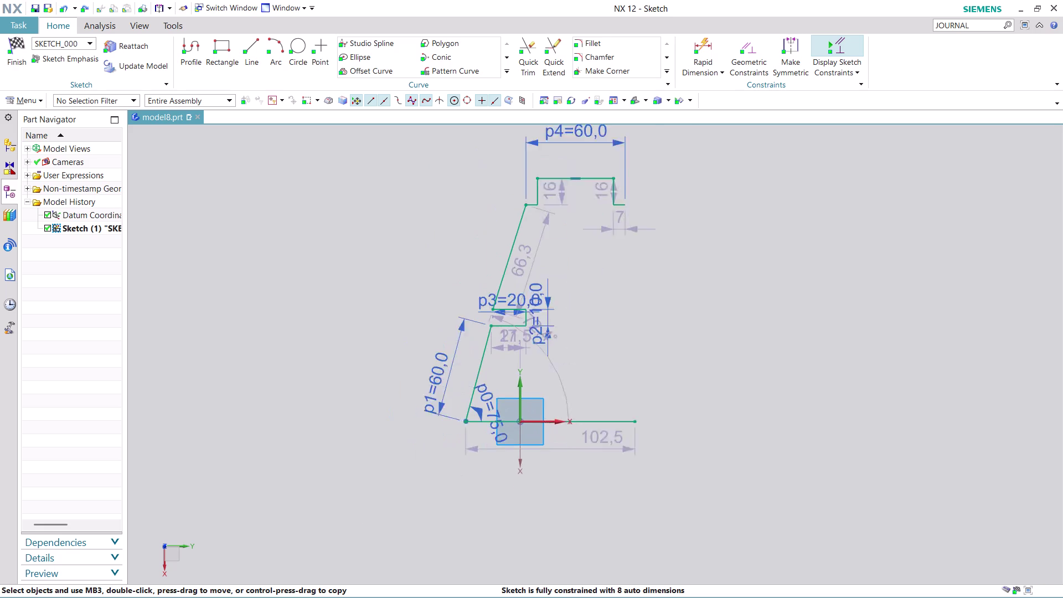
scroll(up, 3)
scroll(down, 3)
scroll(up, 3)
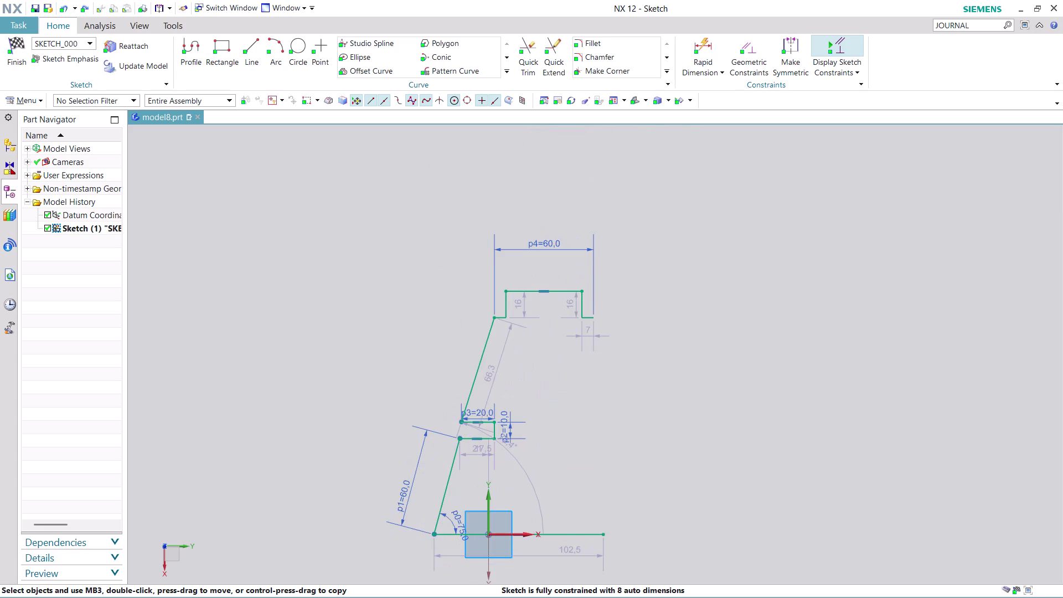
scroll(up, 3)
scroll(down, 3)
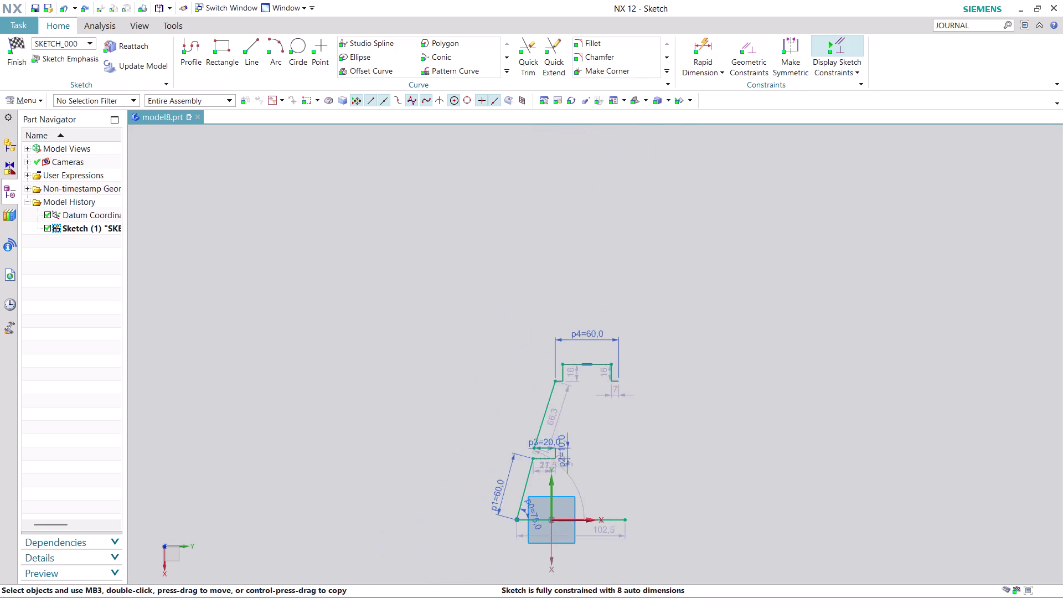
scroll(up, 3)
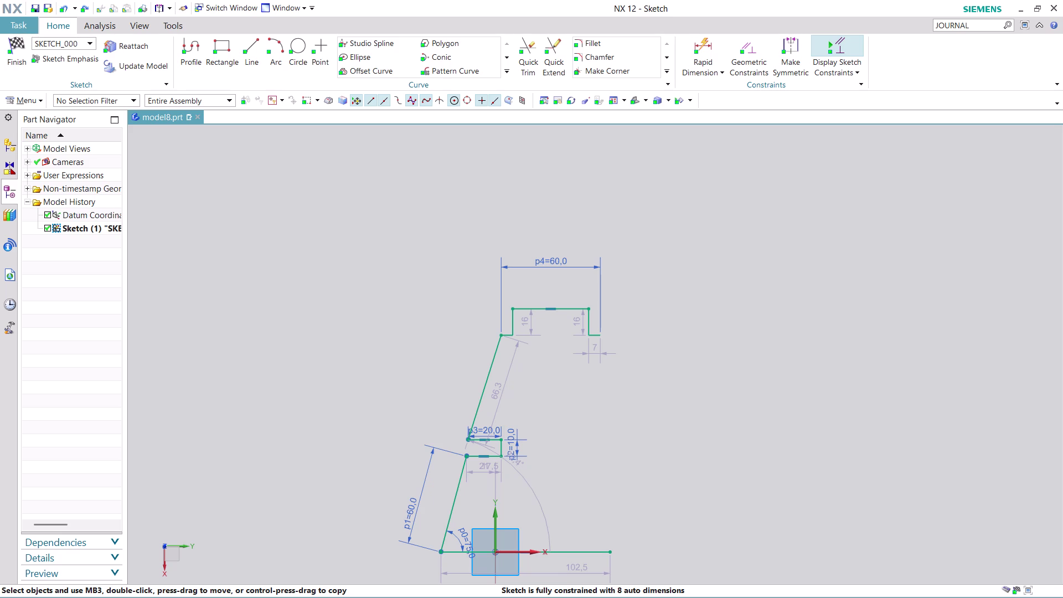
scroll(down, 3)
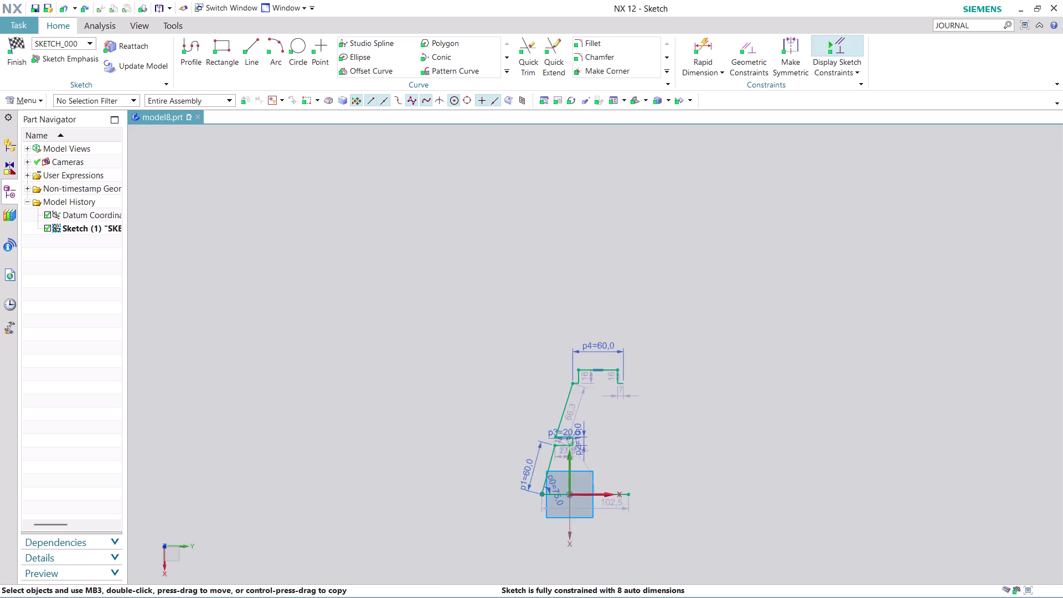
scroll(up, 3)
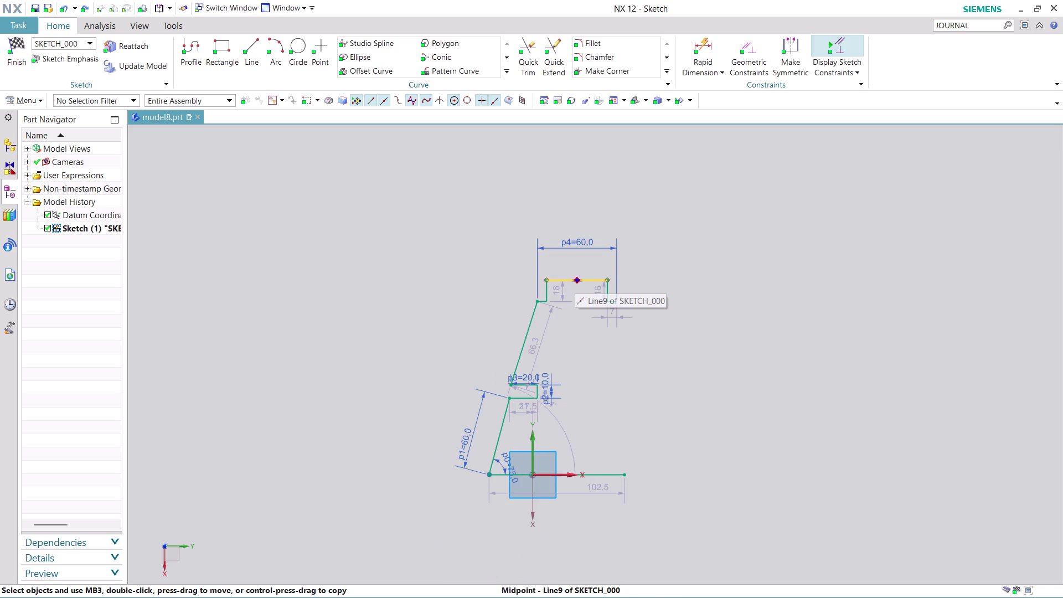
Dimension the top notch line, placed above the profile, at 20 mm.
click(698, 46)
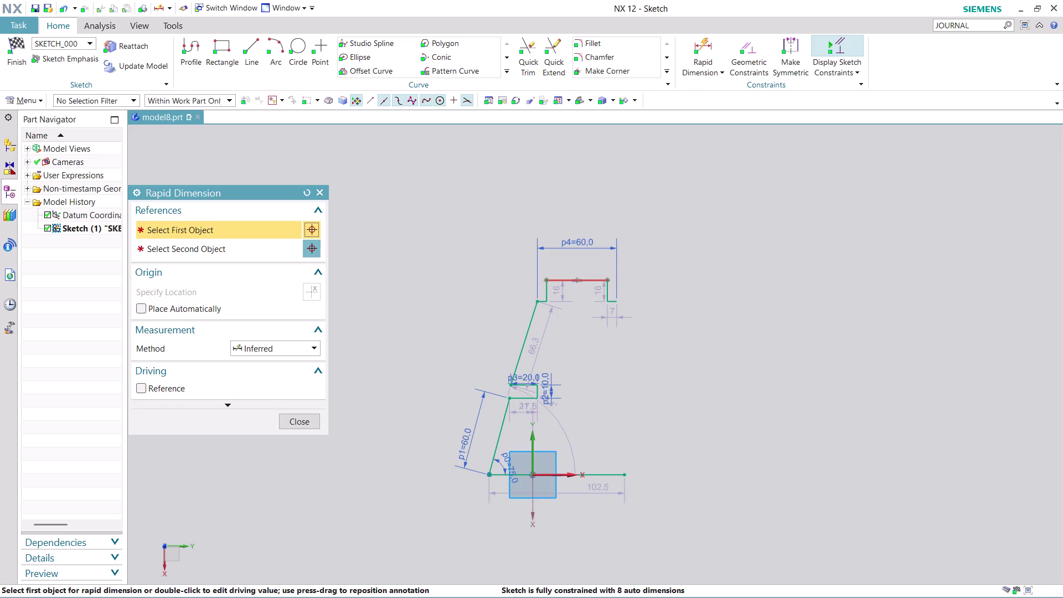
drag(593, 279, 585, 251)
click(585, 193)
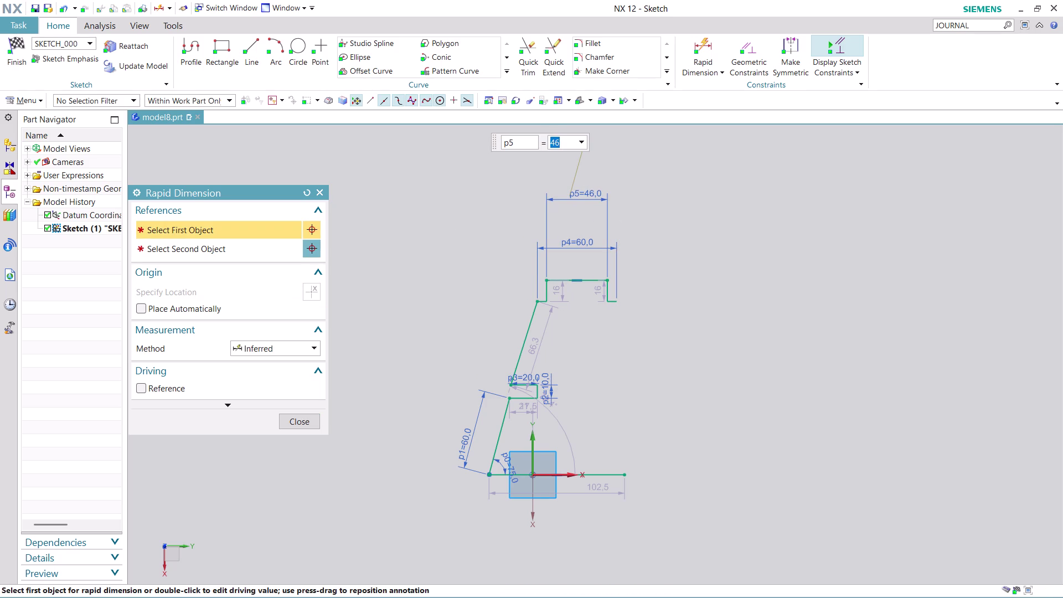
text(20)
key(Return)
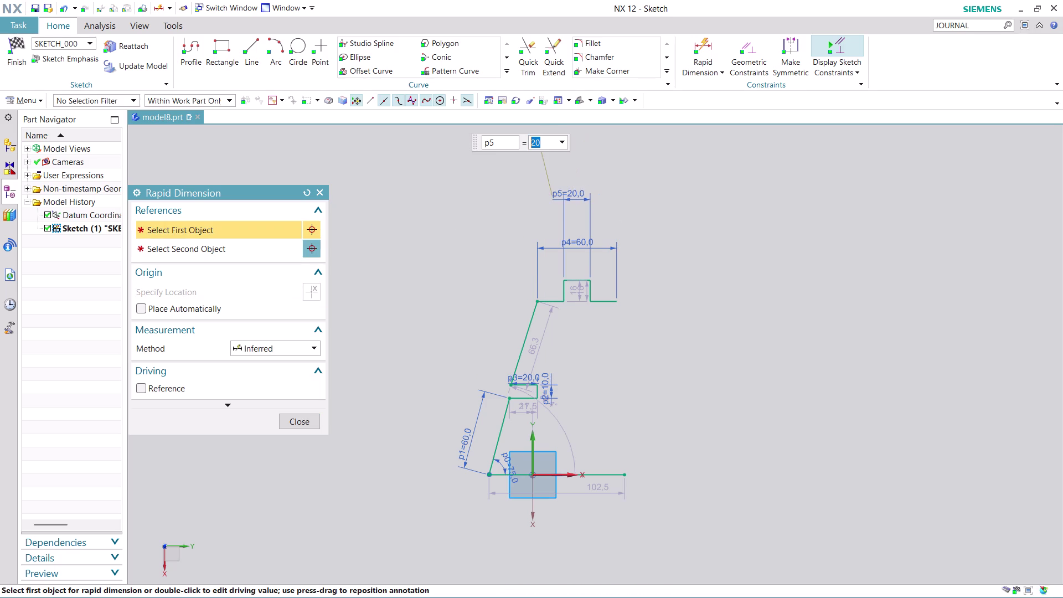
click(289, 421)
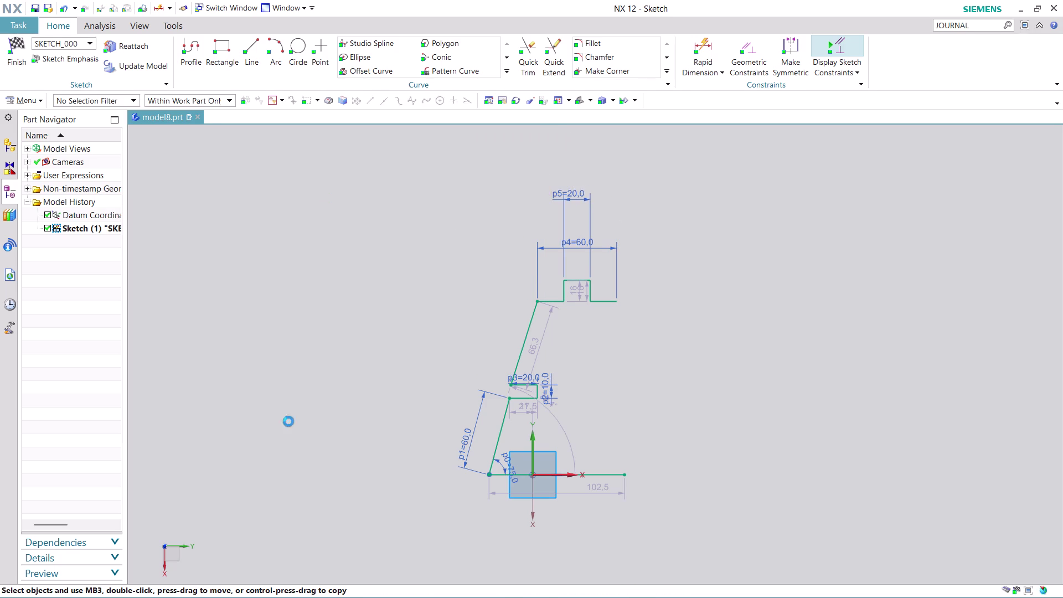
scroll(up, 3)
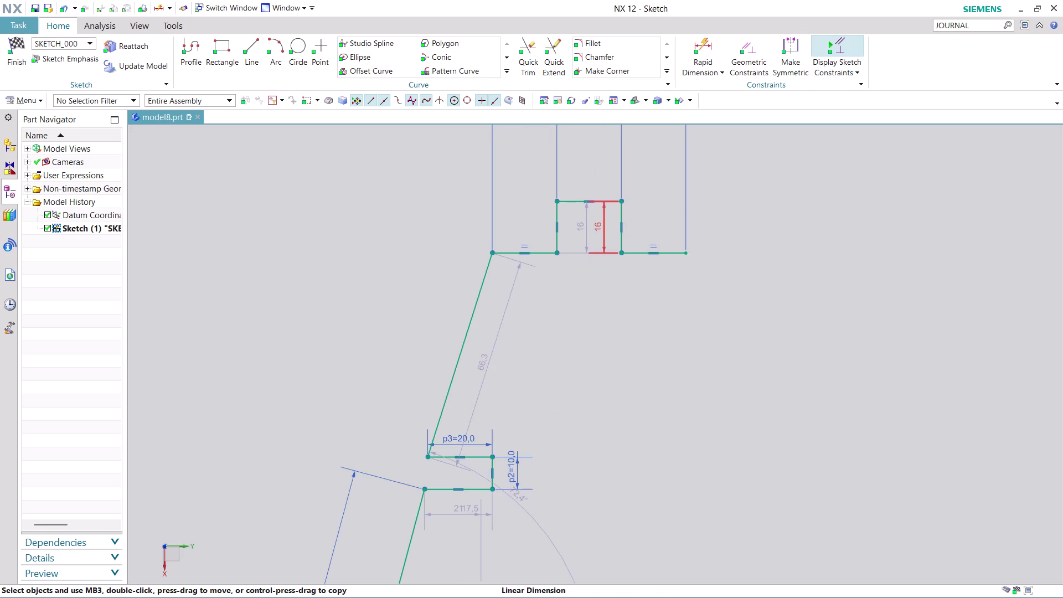
Move the 16 dimension to the right shoulder and change its value to 10.
drag(606, 228, 777, 231)
double_click(777, 231)
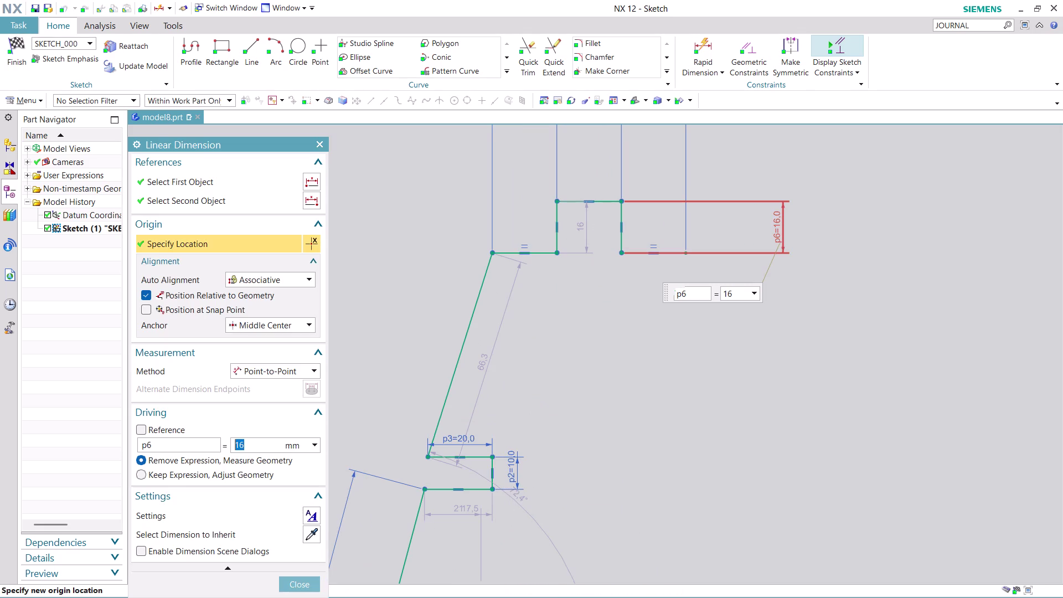
text(10)
key(Return)
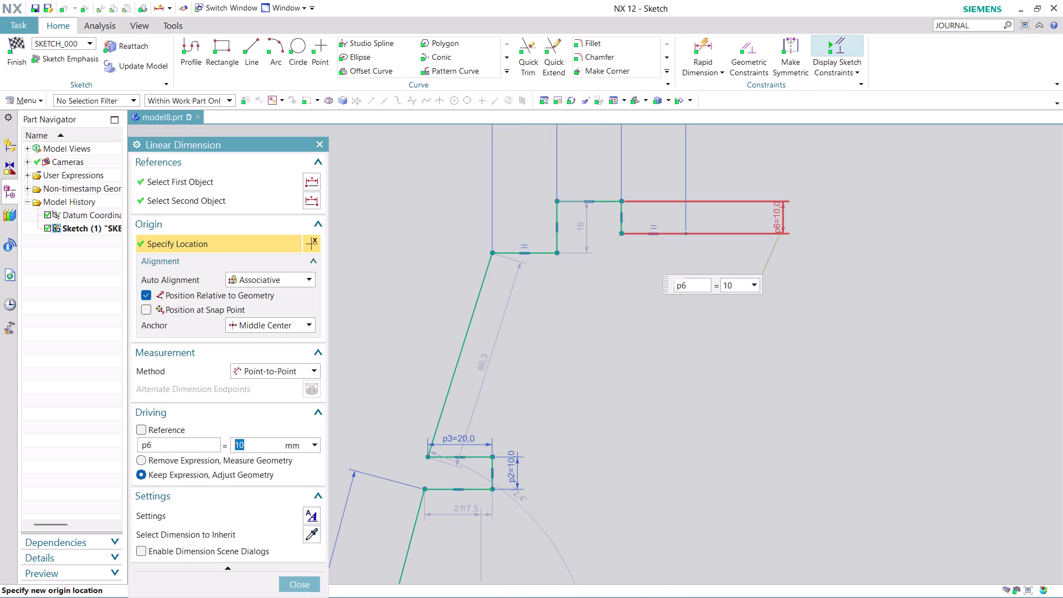
click(304, 581)
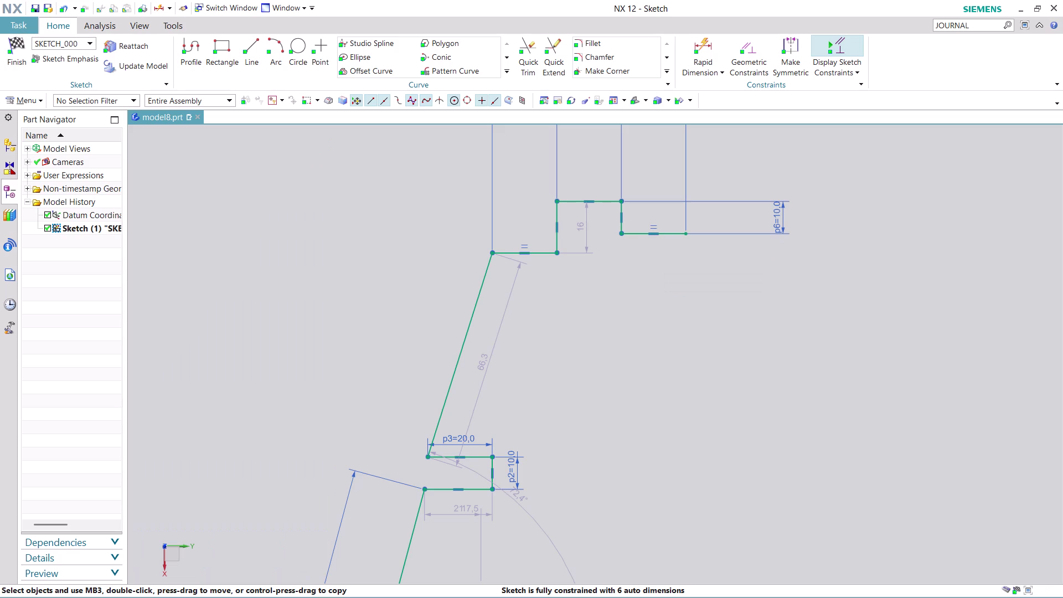
click(742, 49)
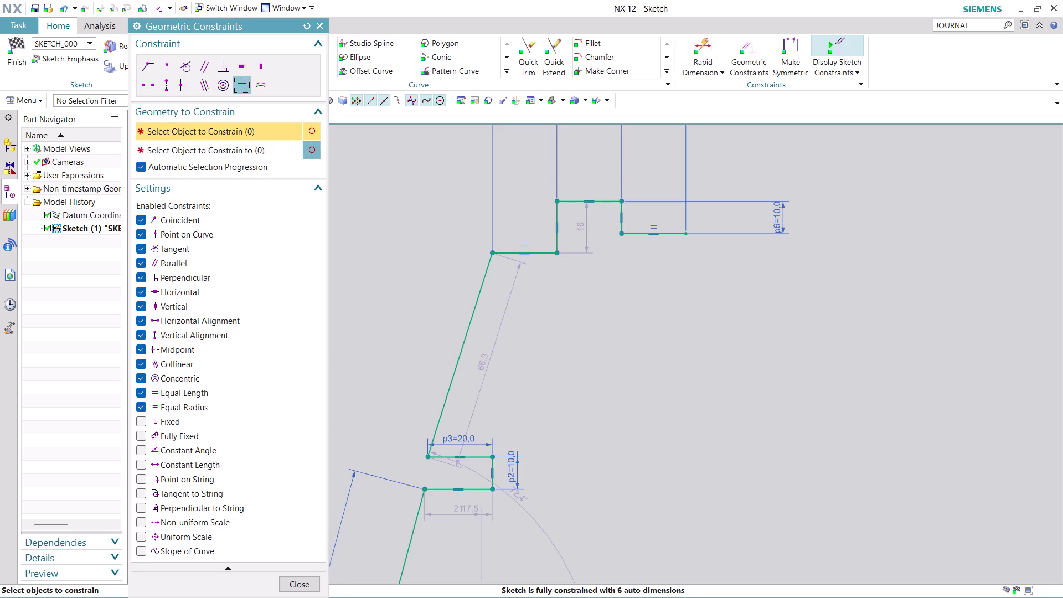
Apply Equal Length to the notch's left vertical side and the 10-high right shoulder.
click(623, 215)
click(560, 244)
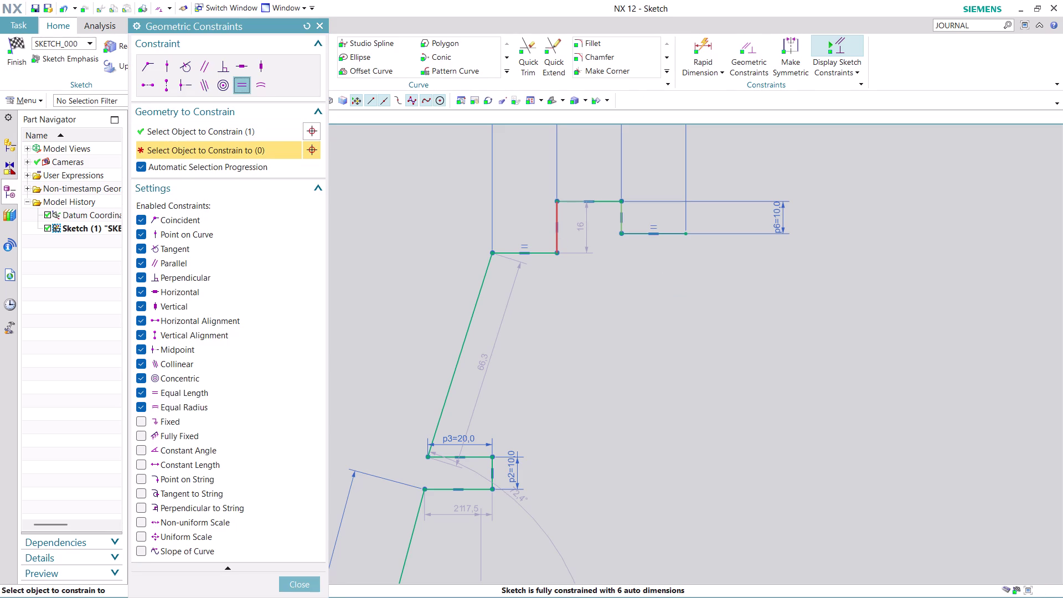
scroll(down, 3)
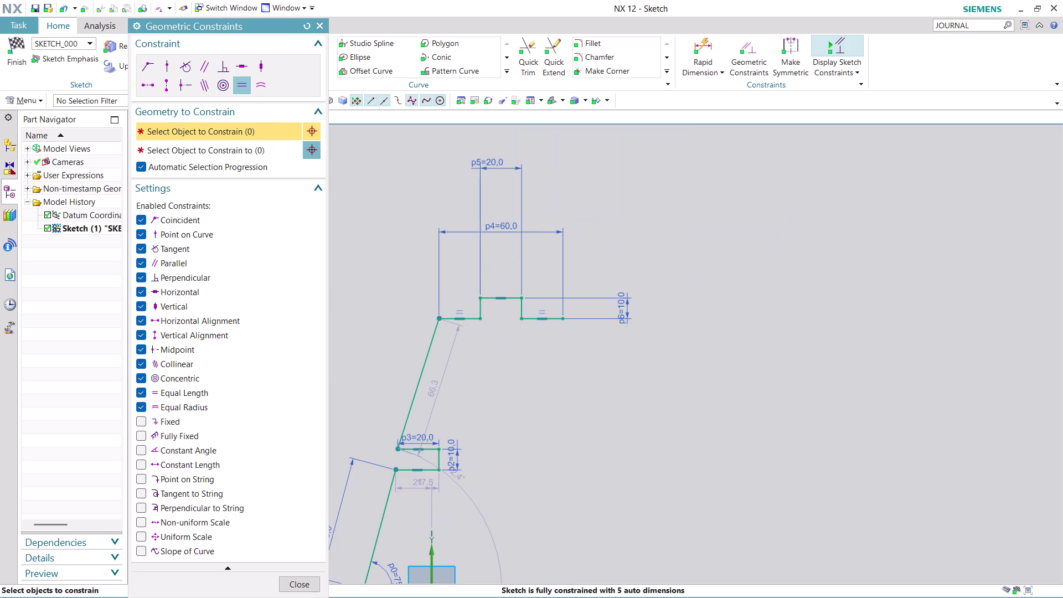
click(303, 579)
scroll(down, 3)
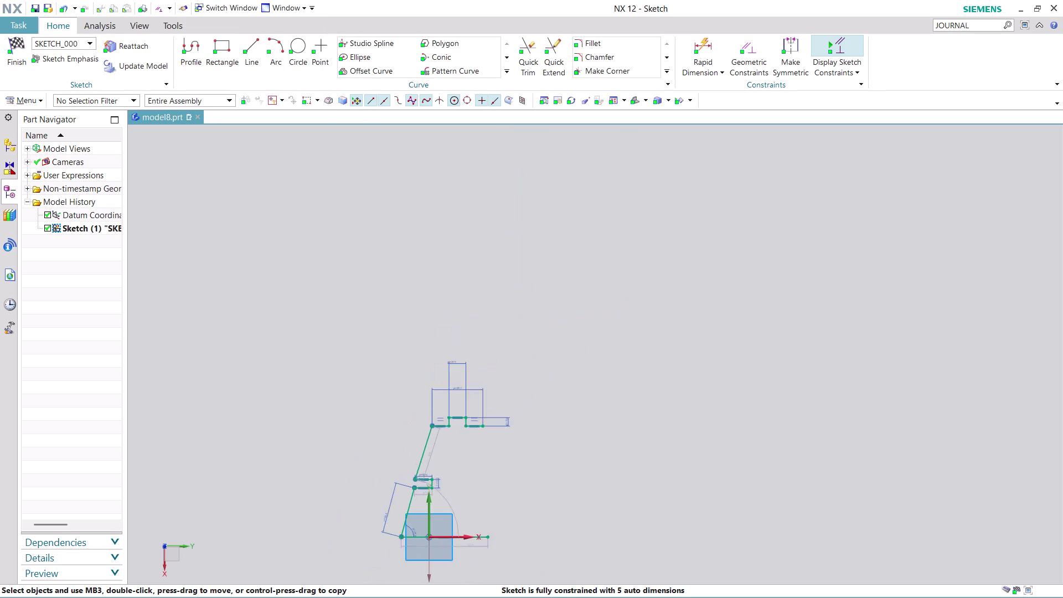
scroll(down, 3)
scroll(up, 3)
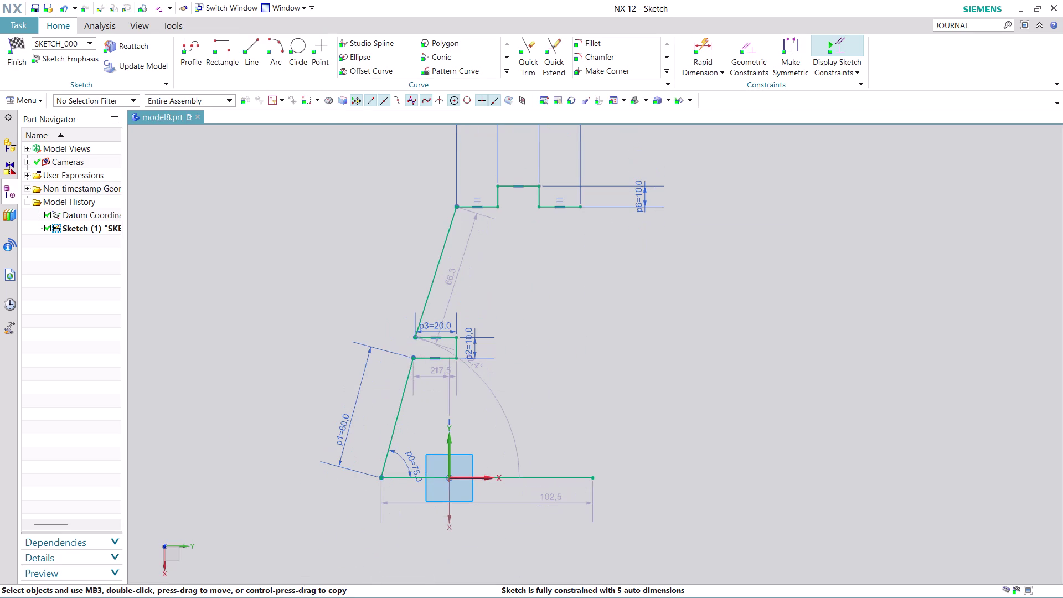
click(719, 45)
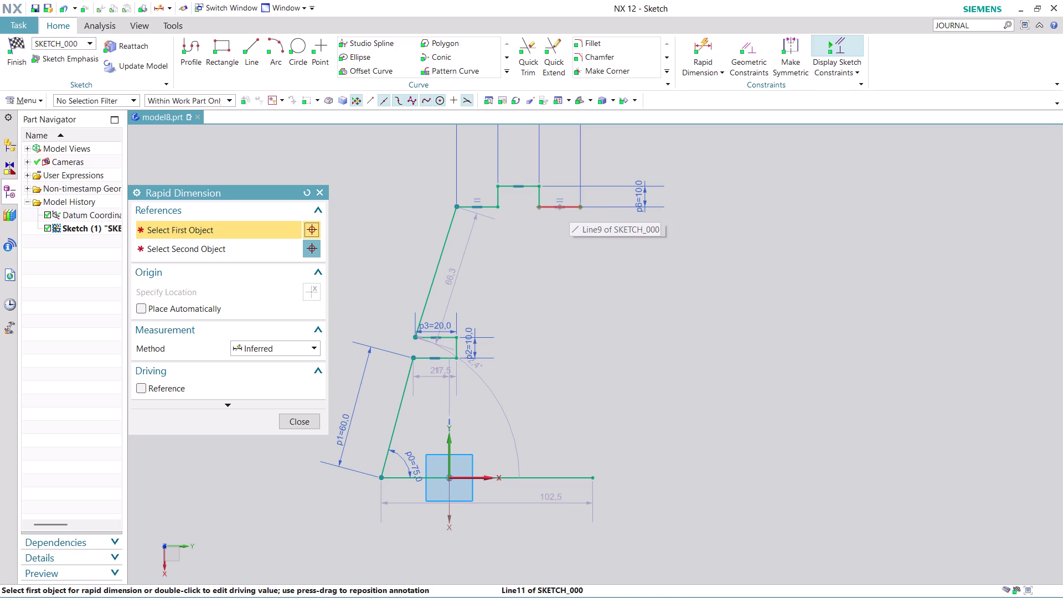
Dimension the right shoulder line from the base line at 100 mm, placed at right.
click(569, 207)
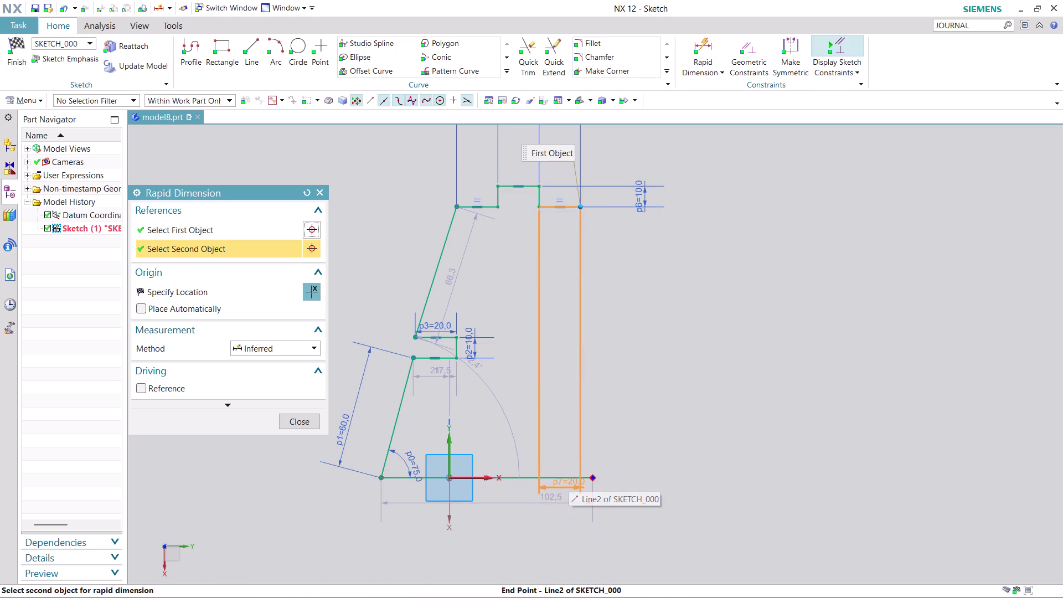
click(569, 477)
click(801, 390)
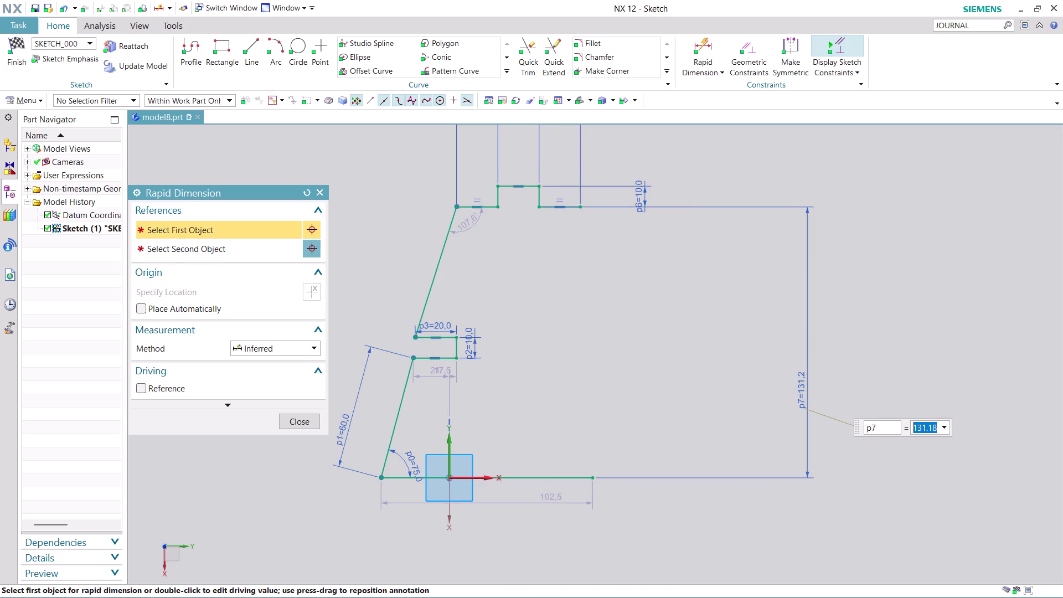
text(100)
key(Return)
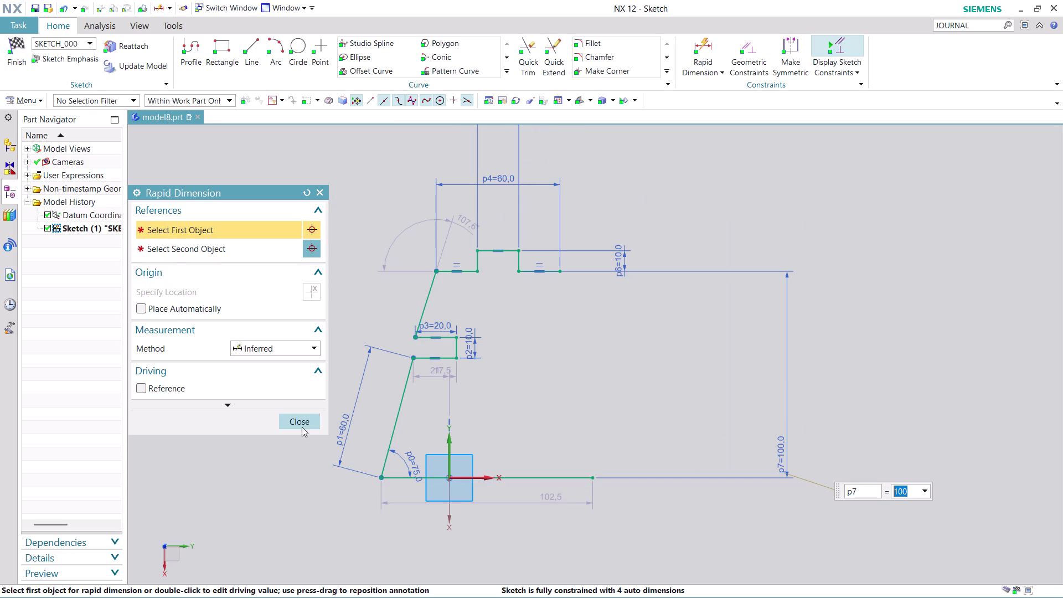
click(304, 421)
scroll(up, 3)
scroll(down, 3)
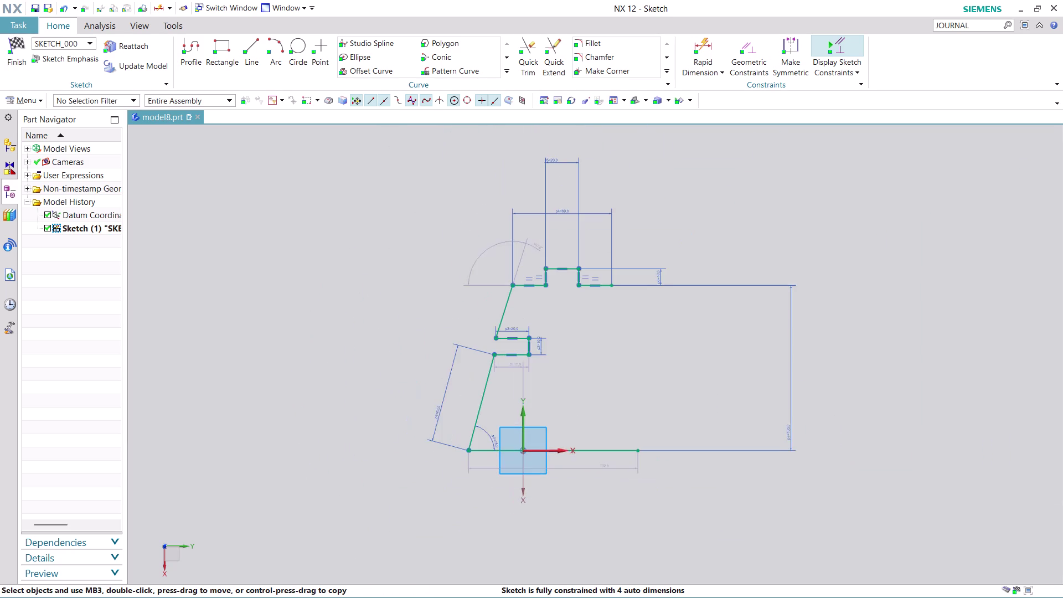
scroll(up, 3)
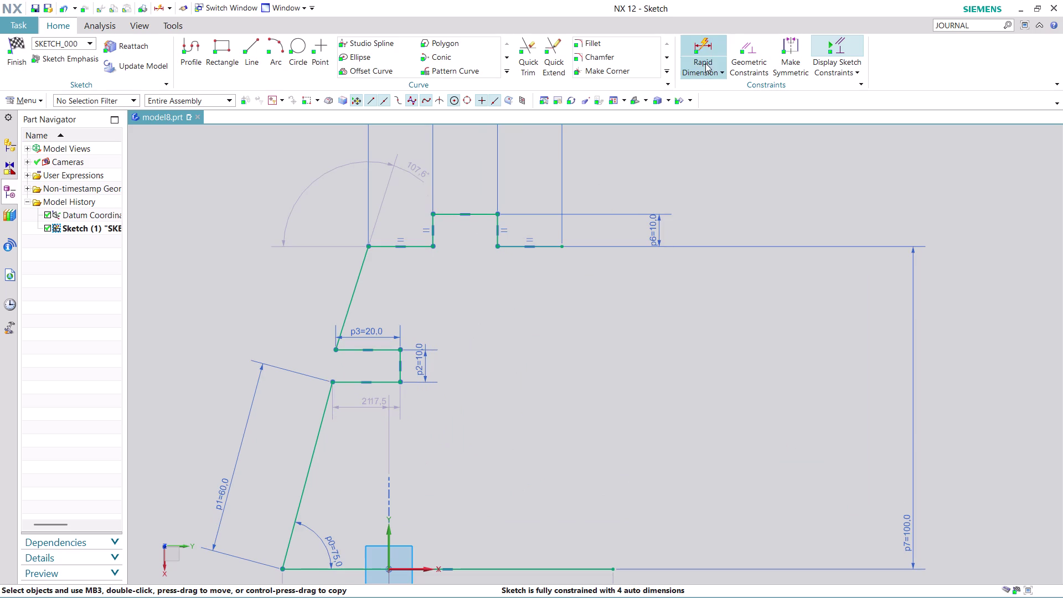
Add a 20 mm dimension on the left top ledge, over-constraining the sketch.
click(712, 39)
click(411, 247)
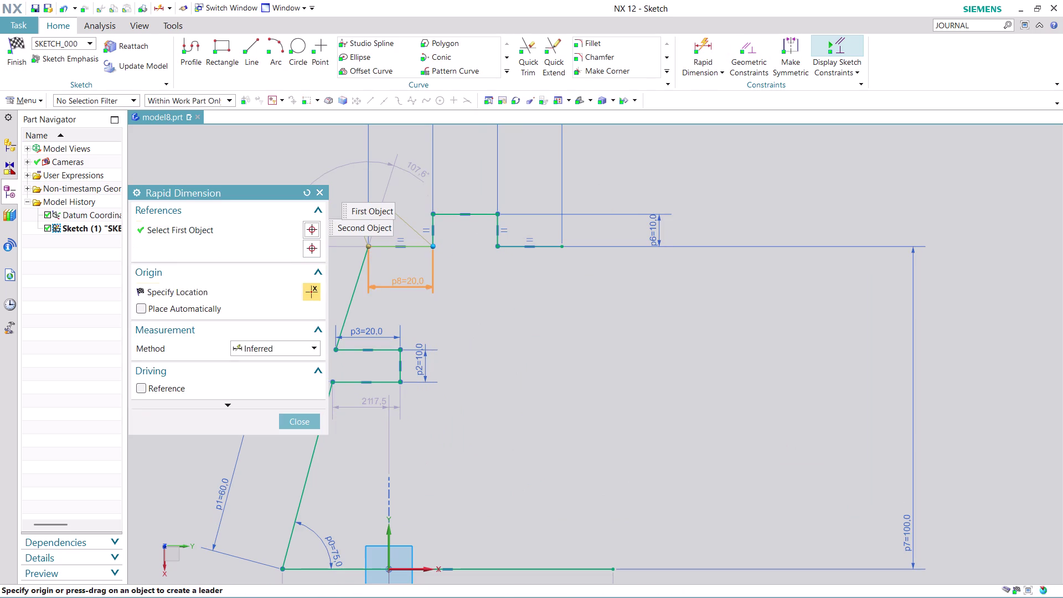
click(407, 289)
click(518, 335)
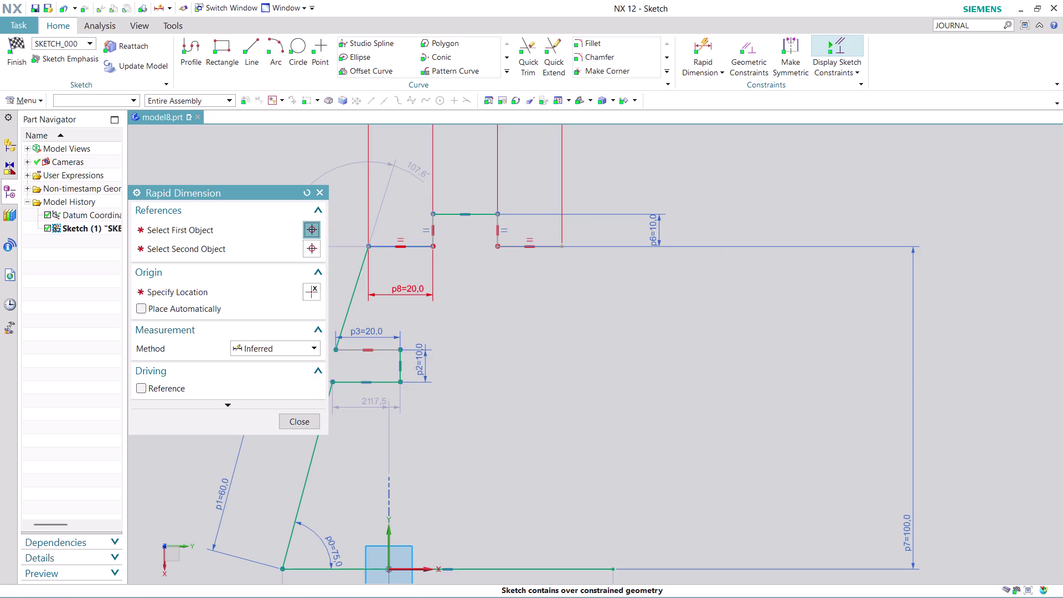
click(299, 418)
Delete the over-constraining p8 = 20 dimension and acknowledge the notice.
right_click(412, 295)
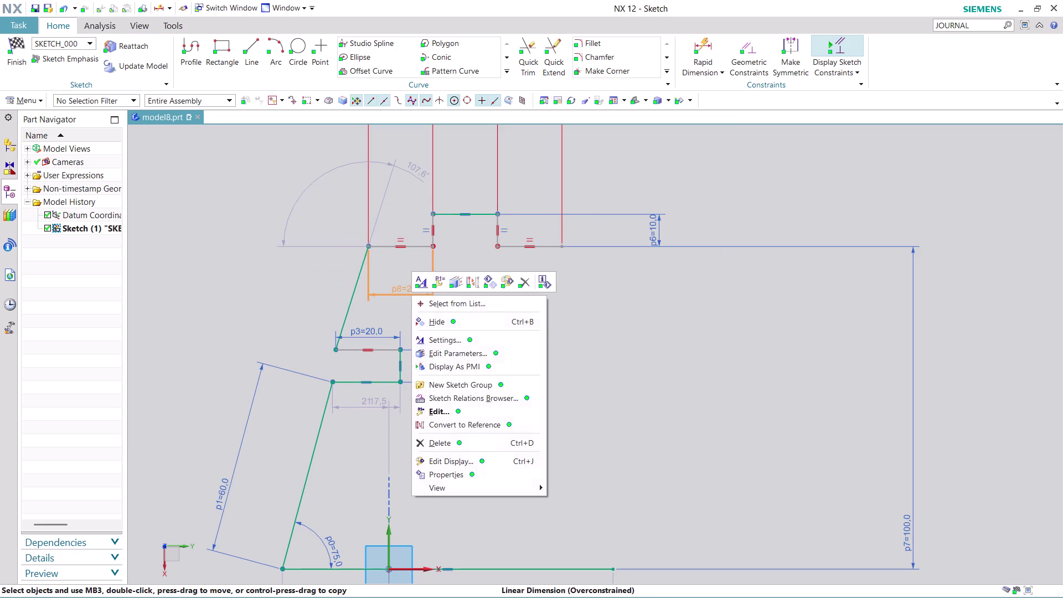
click(456, 440)
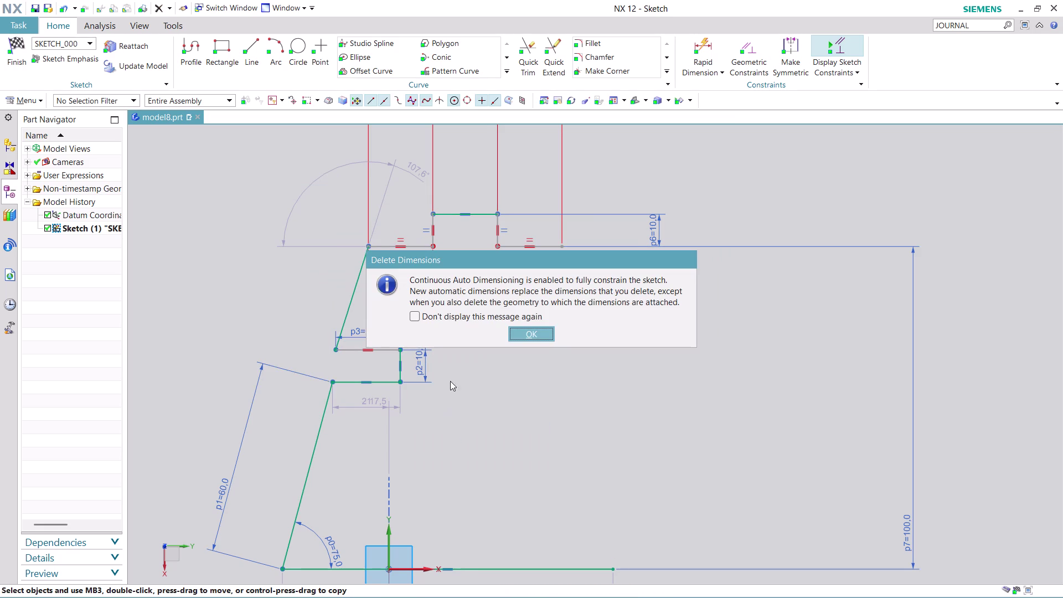
click(516, 332)
scroll(down, 3)
scroll(up, 3)
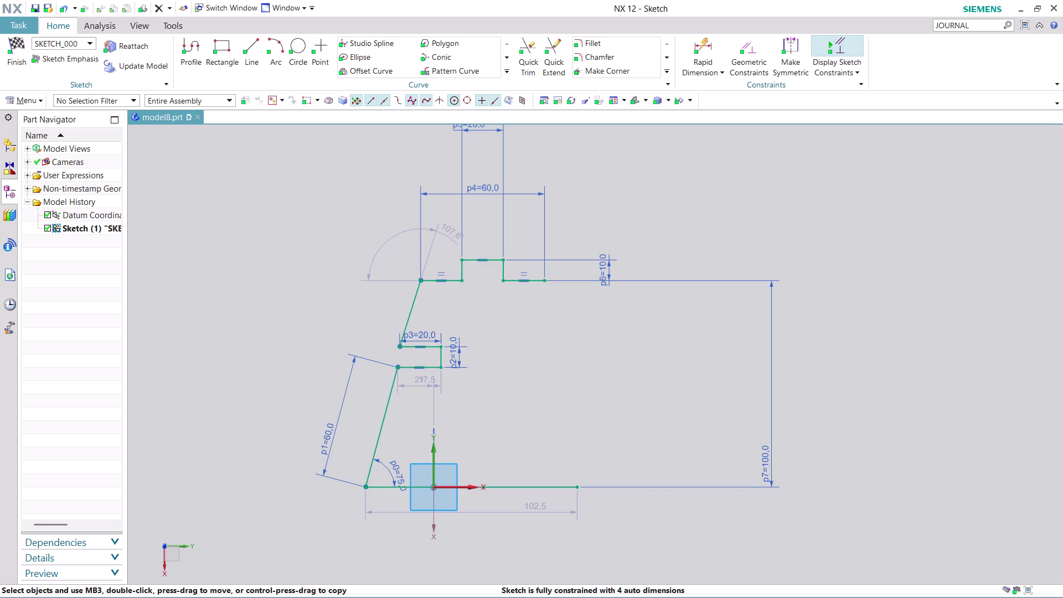
Zoom around the sketch and start the Profile line tool.
scroll(up, 3)
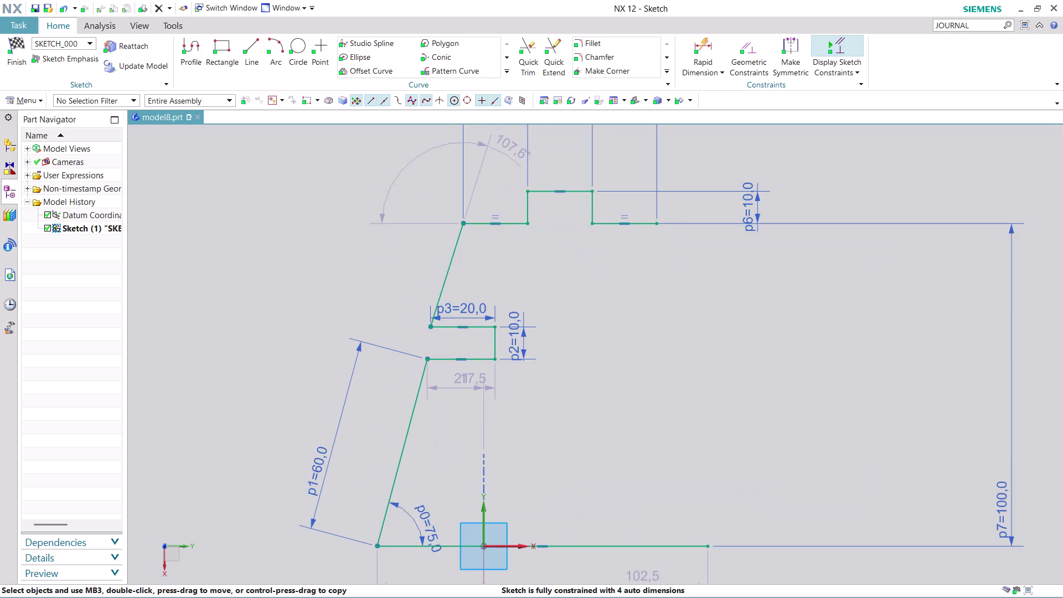
scroll(up, 3)
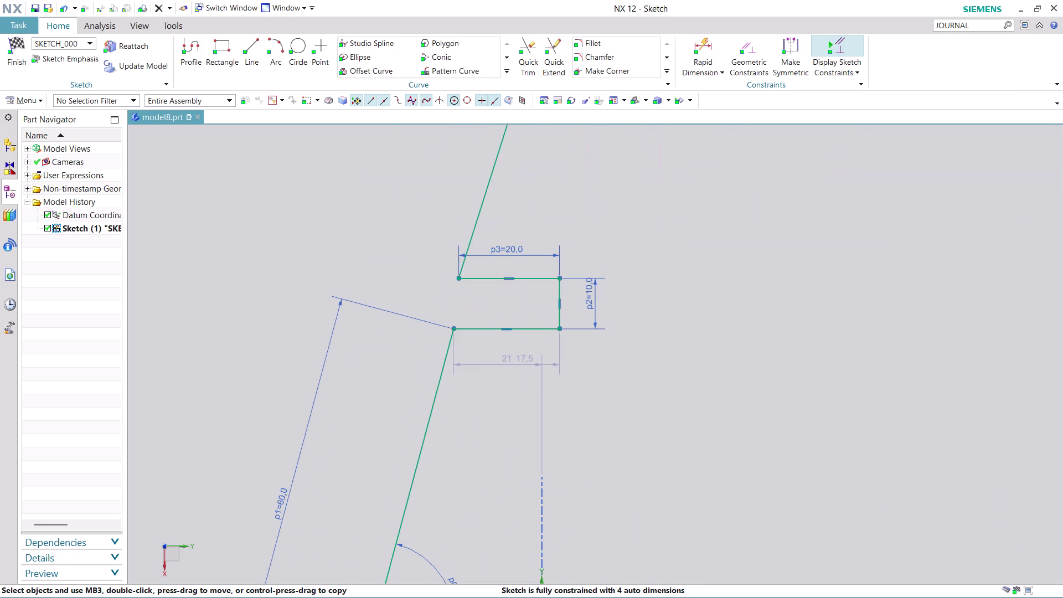
scroll(down, 3)
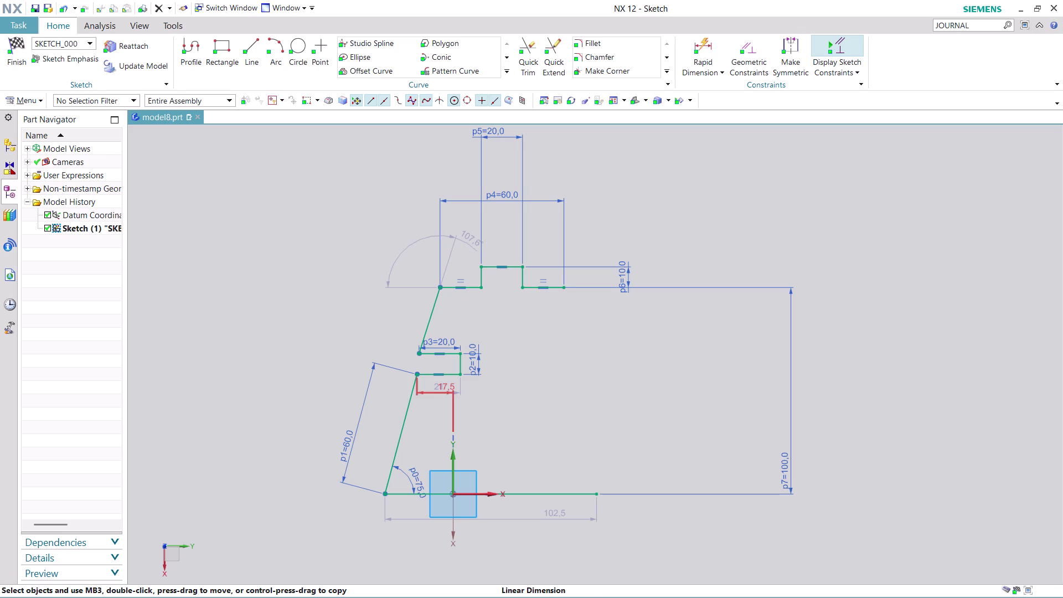
scroll(up, 3)
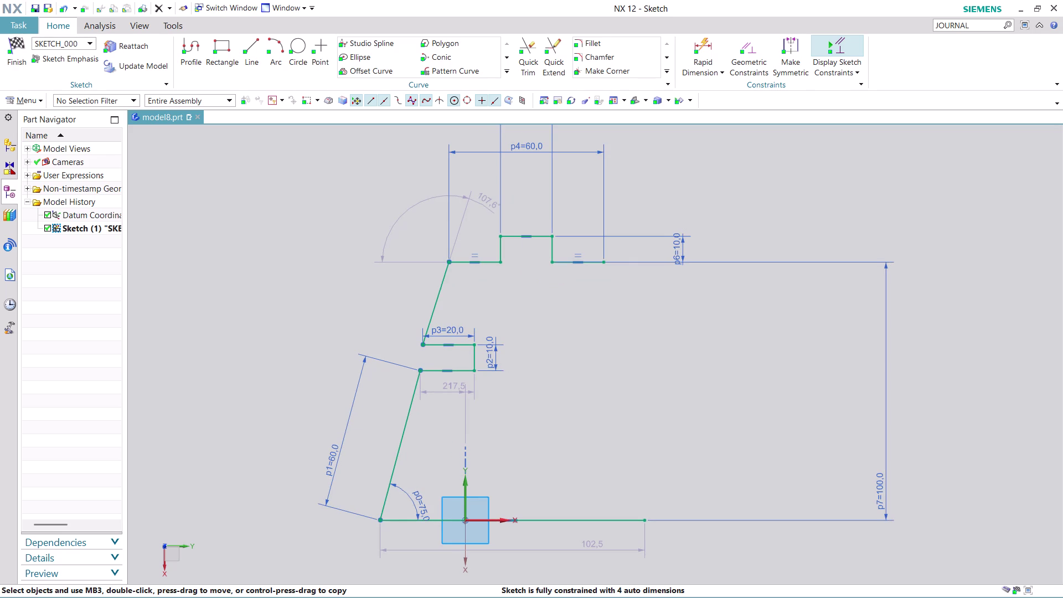
click(191, 49)
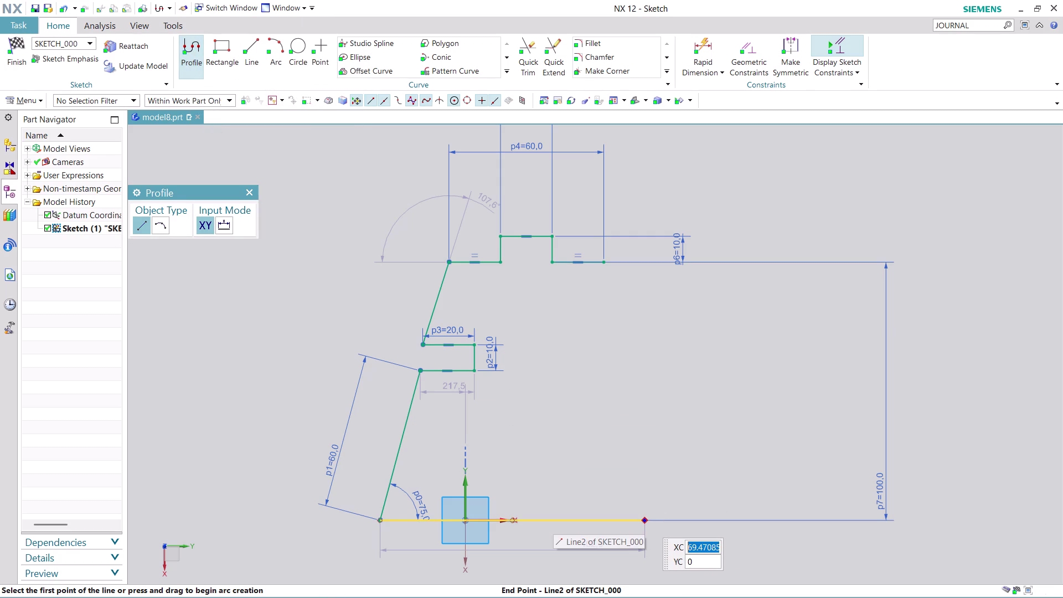
Draw a 20 mm line at 75° from the base line's right end, then undo it.
click(644, 519)
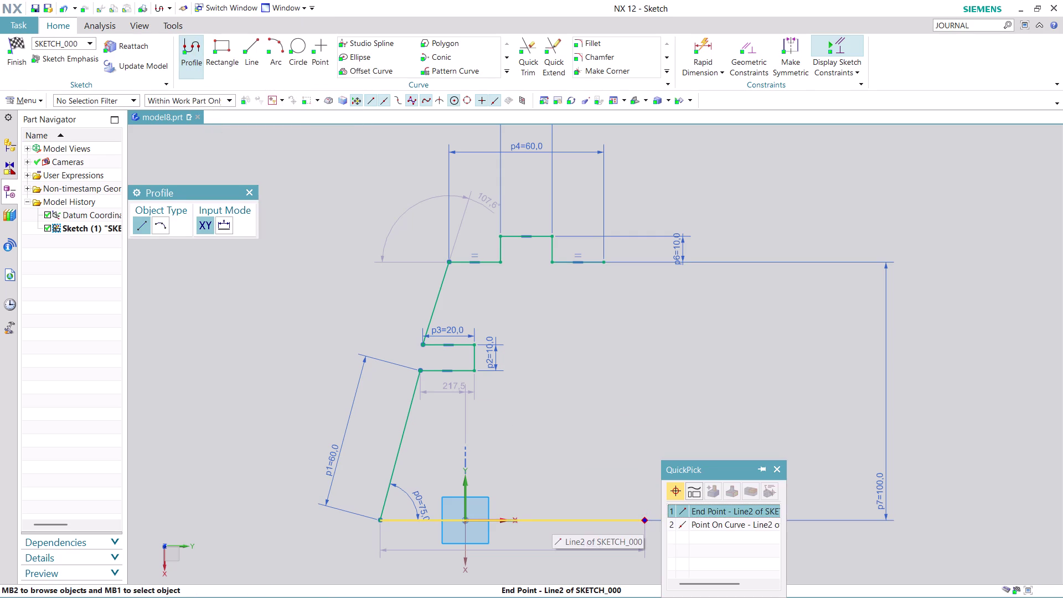
click(697, 514)
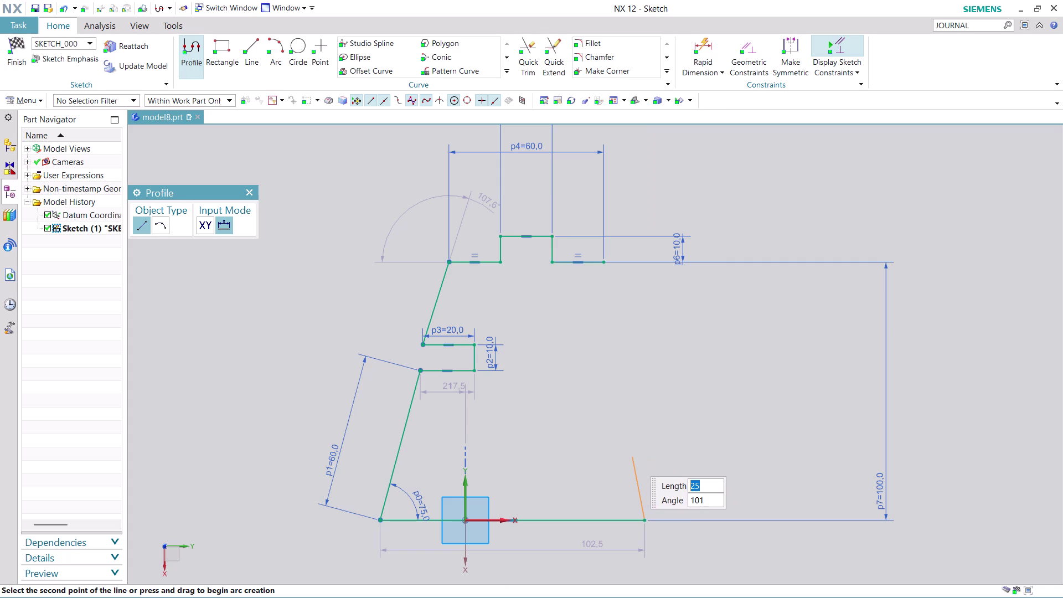
text(20)
key(Tab)
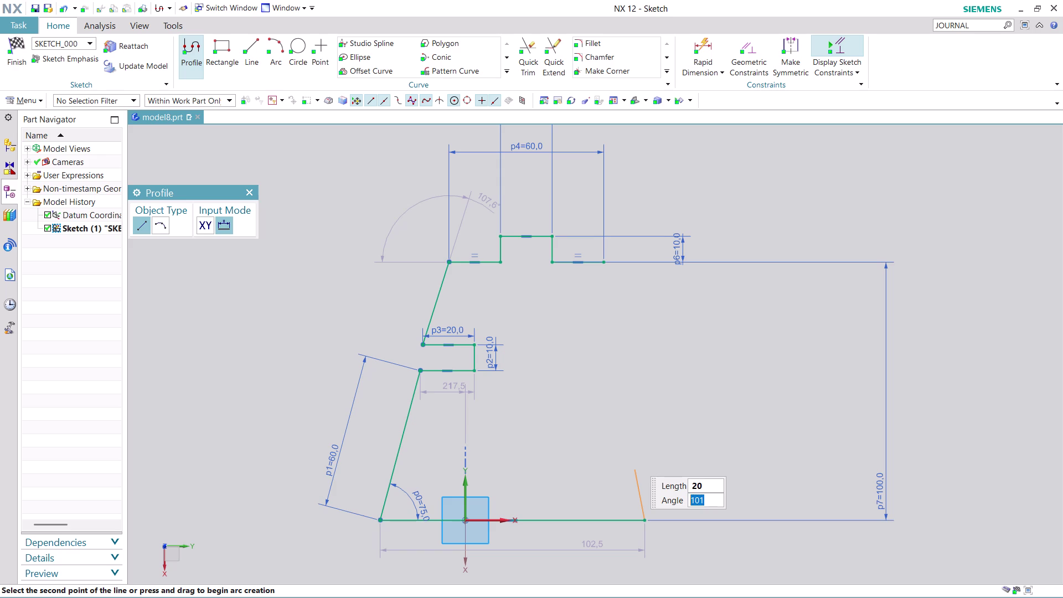
text(75)
key(Return)
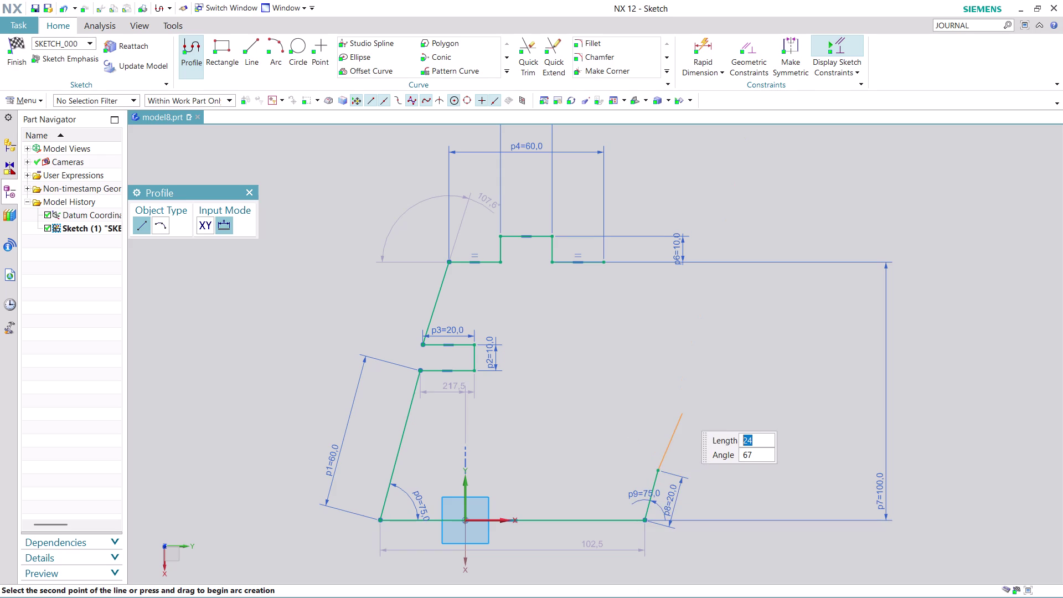
key(Escape)
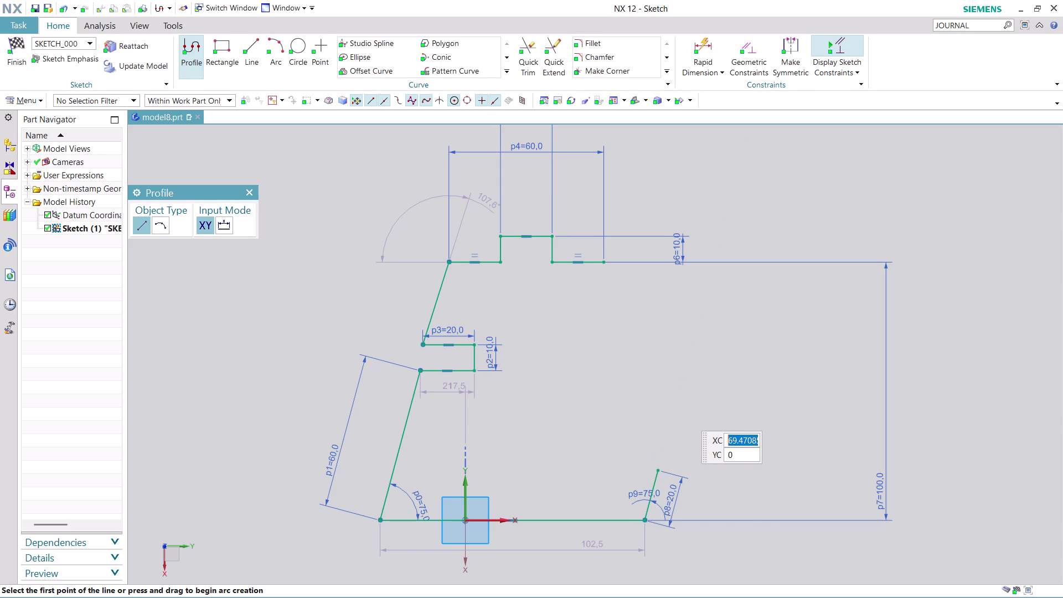
key(ctrl+z)
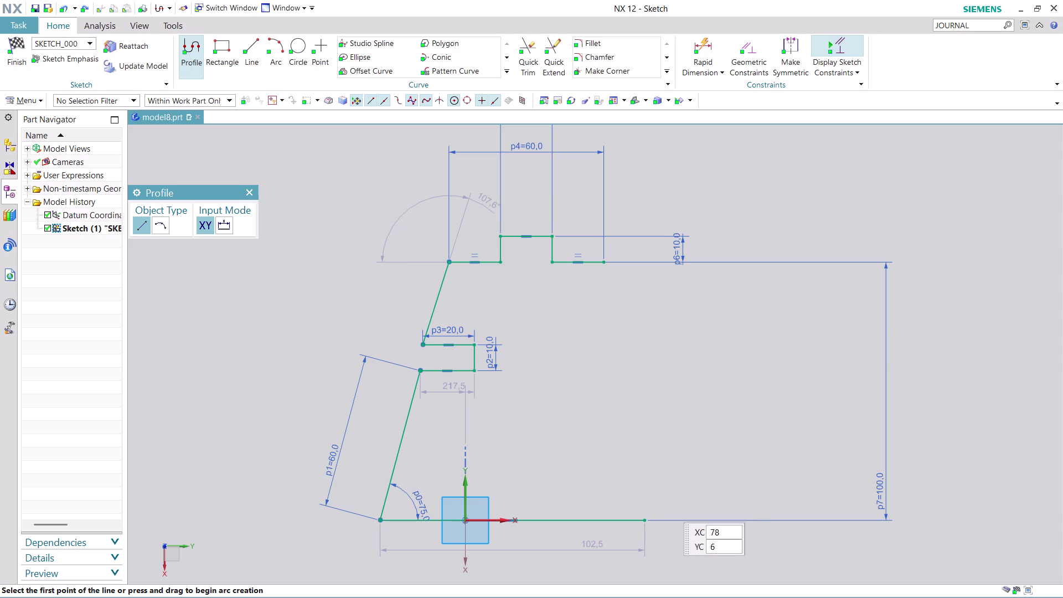
Try a 20 mm line at -45° from the same end point, then undo it.
click(645, 521)
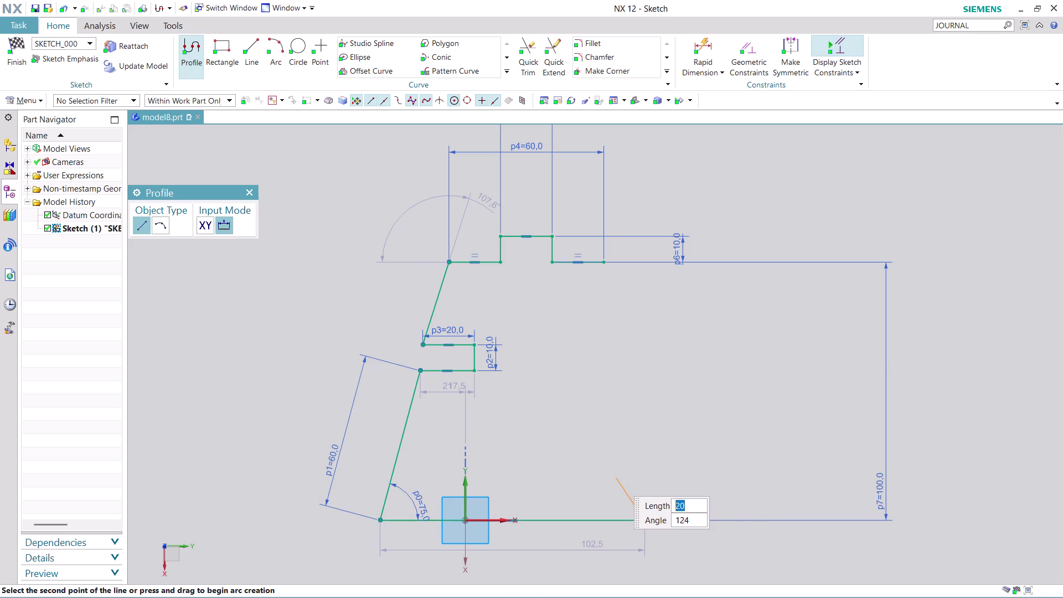
text(20)
key(Tab)
key(minus)
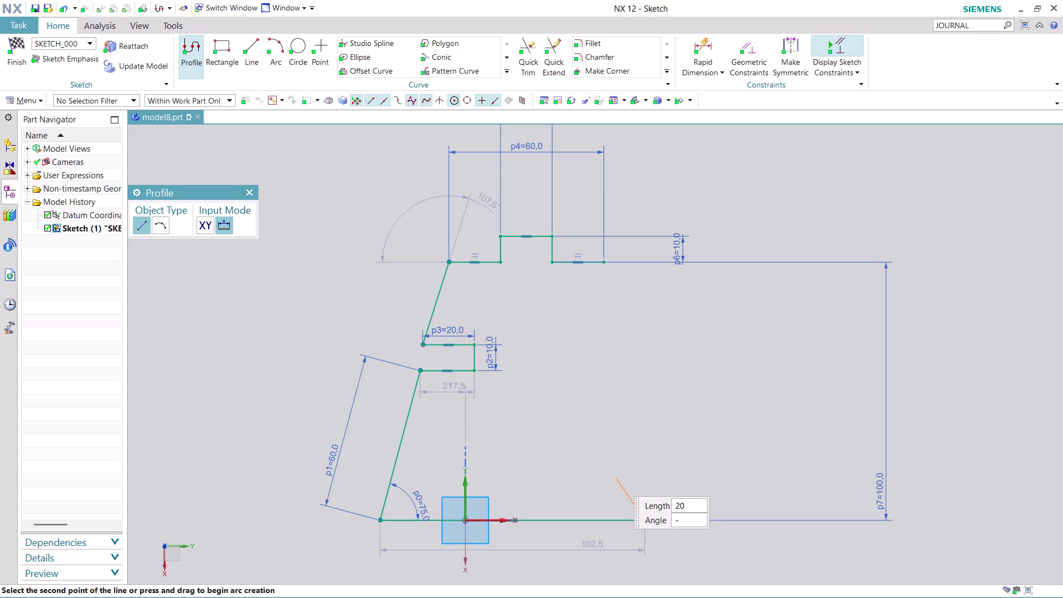
text(45)
key(Return)
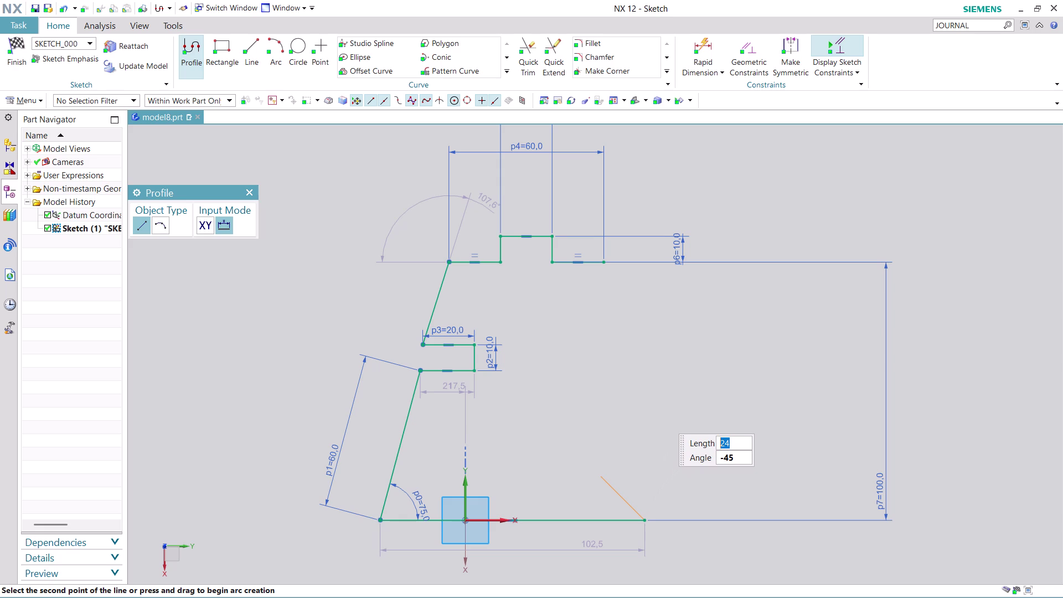
key(ctrl+z)
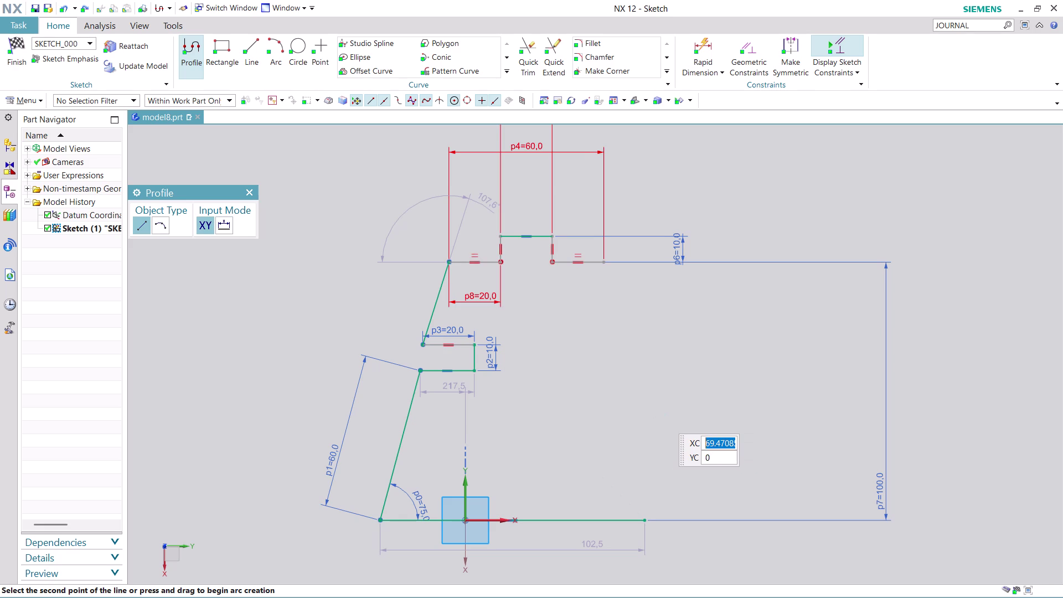
Stop the active line drawing.
scroll(down, 3)
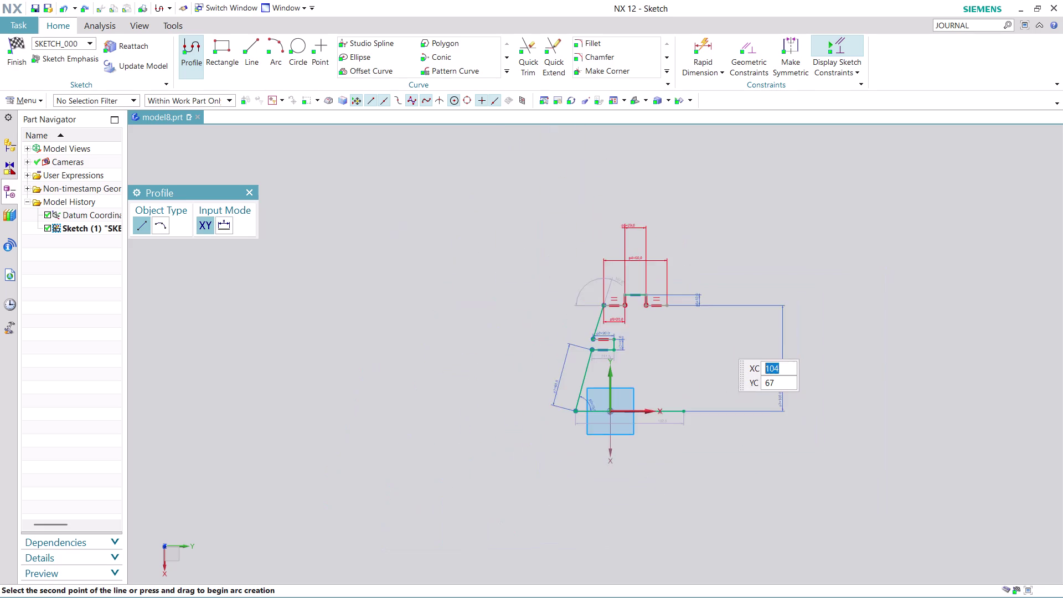
scroll(up, 3)
scroll(up, 3)
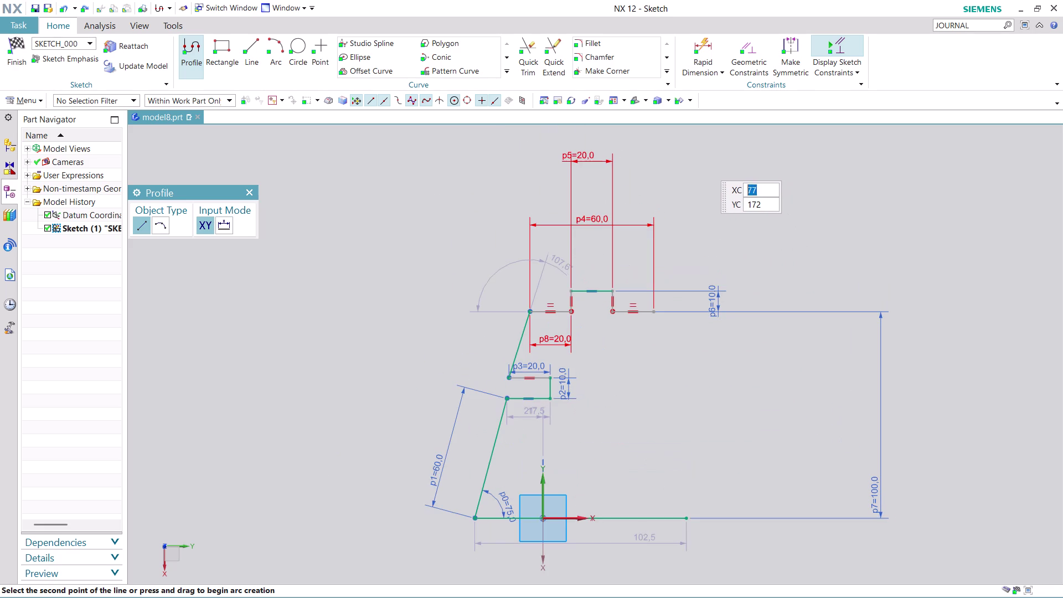
key(Escape)
scroll(up, 3)
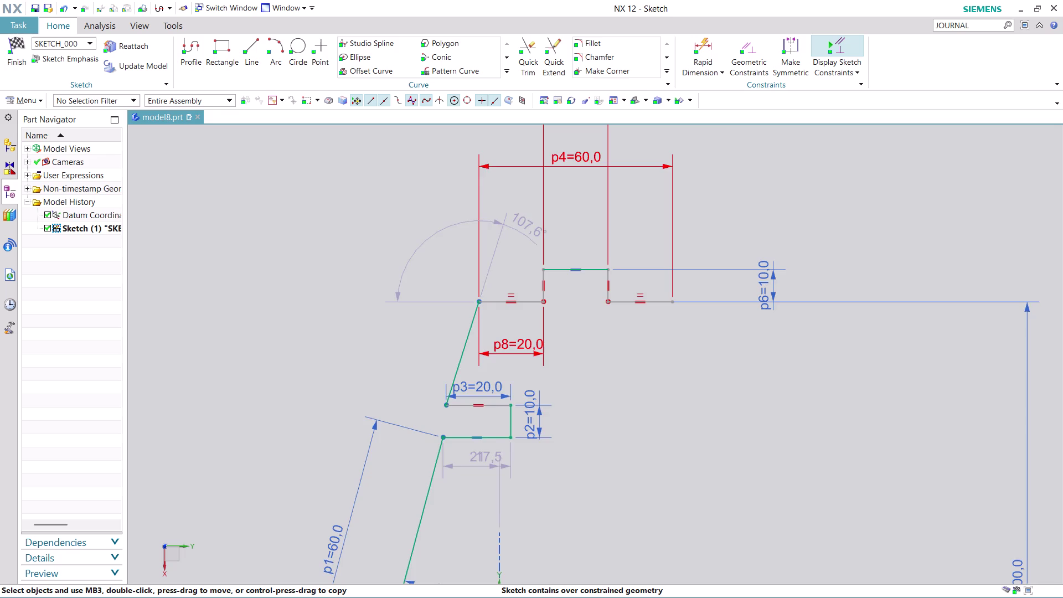
scroll(down, 3)
scroll(up, 3)
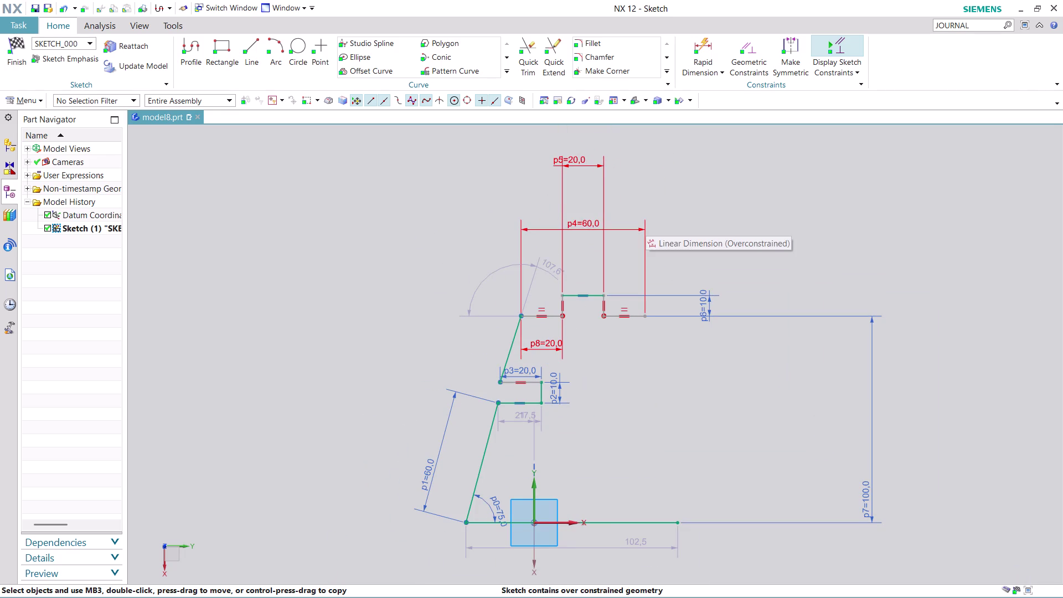
Delete the 60 mm width dimension p4, acknowledge the auto-dimension notice, and resume Profile.
right_click(586, 222)
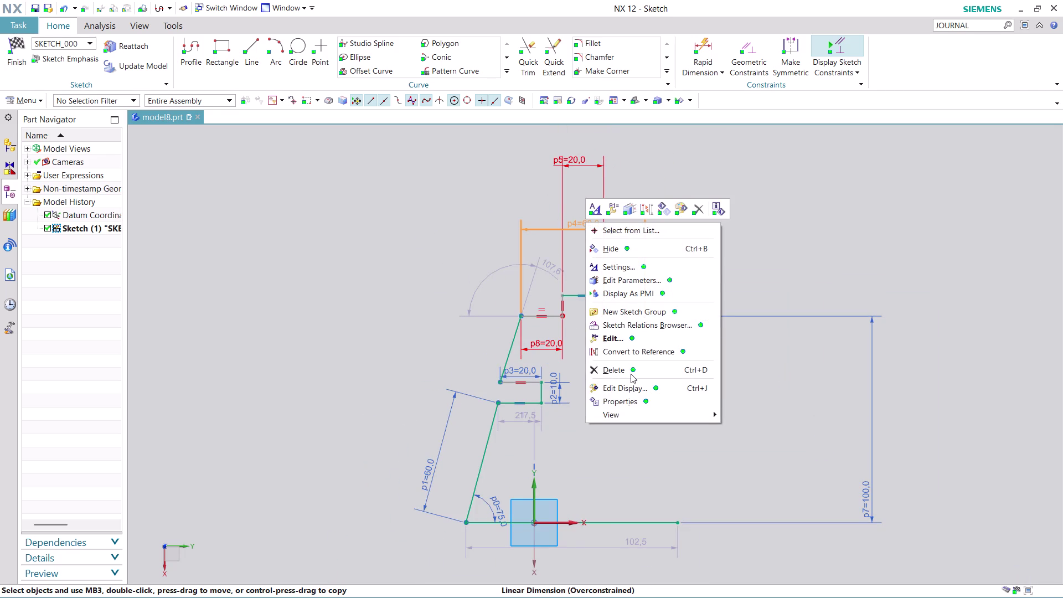
click(631, 374)
click(533, 331)
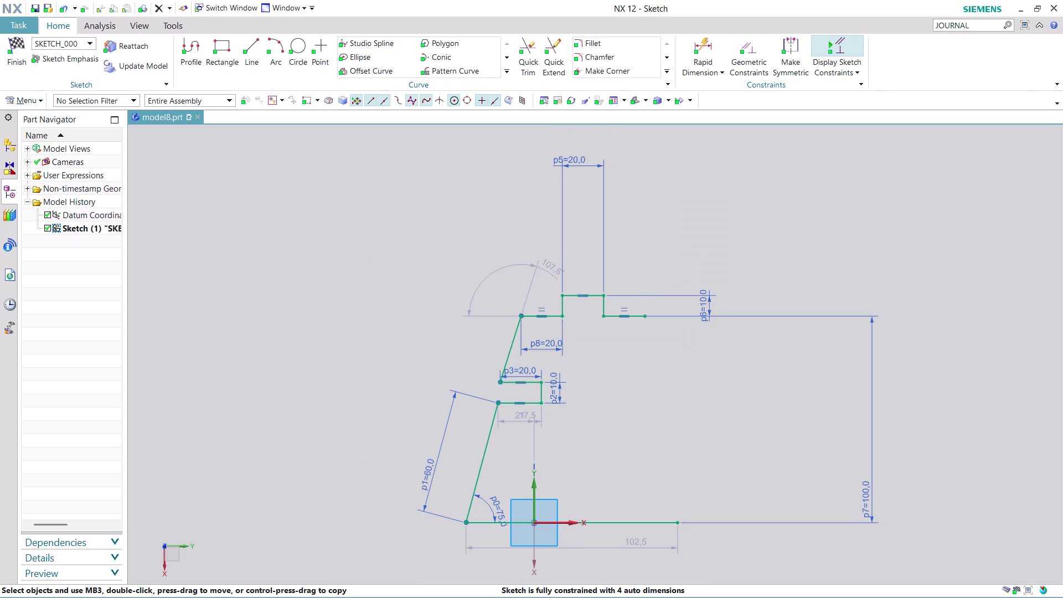
scroll(down, 3)
scroll(up, 3)
scroll(up, 3)
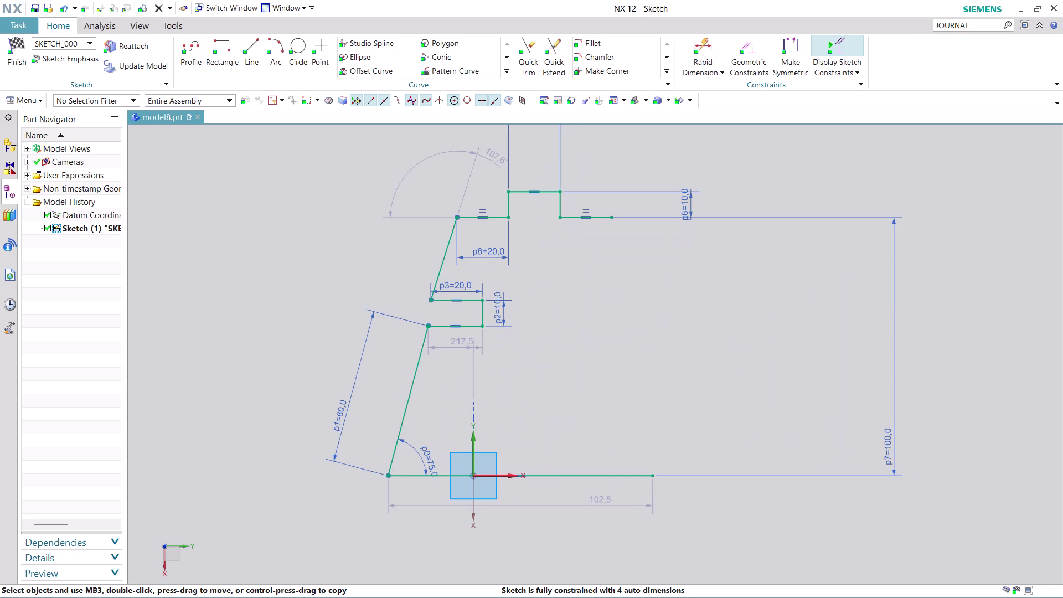
scroll(down, 3)
scroll(up, 3)
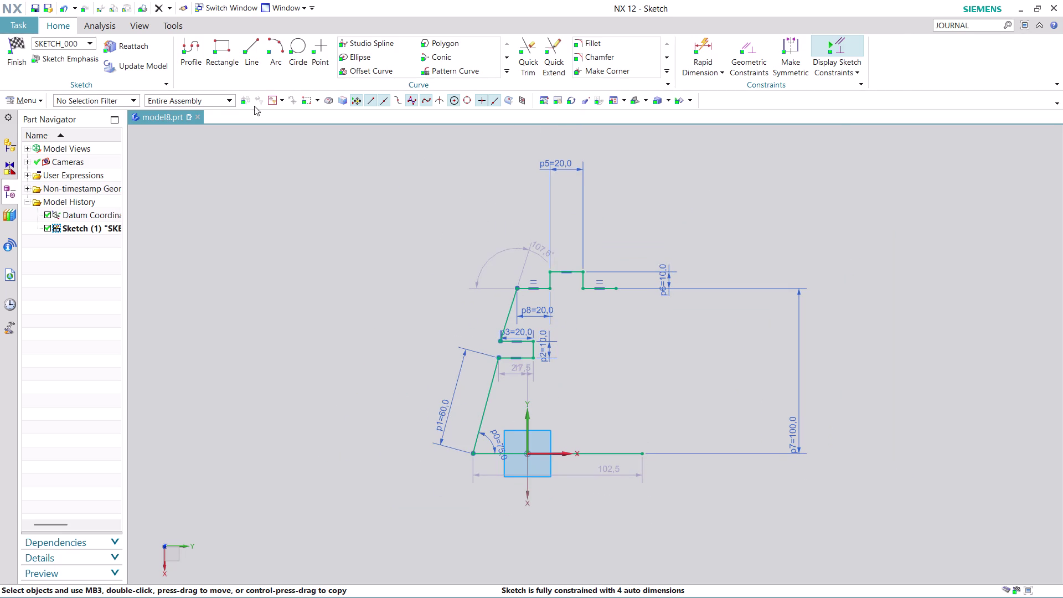
click(193, 50)
Draw a trial 20 mm line at 75° from the base line's right end, then undo it.
scroll(up, 3)
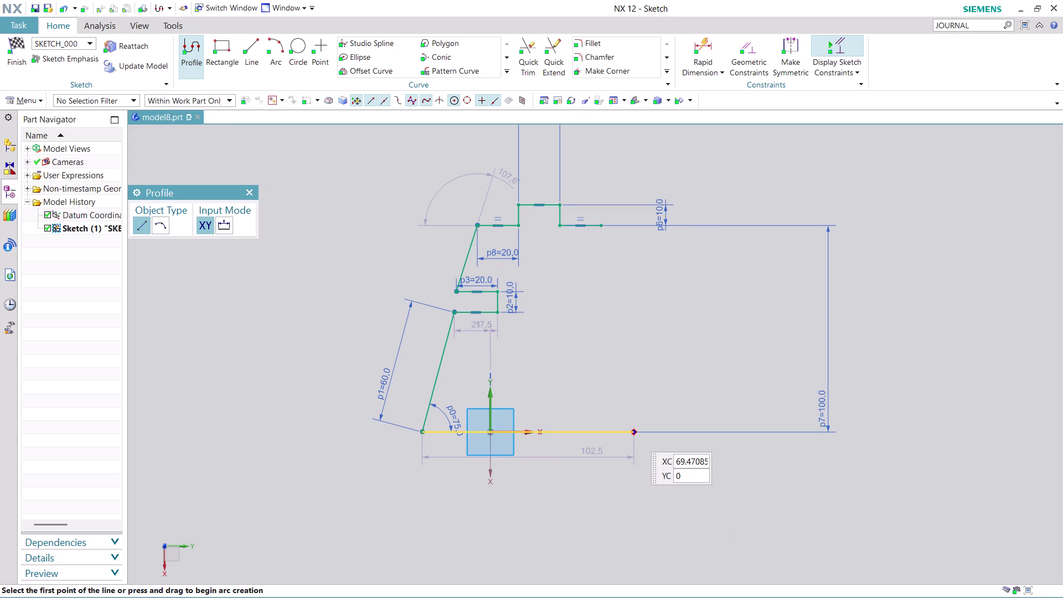
click(633, 432)
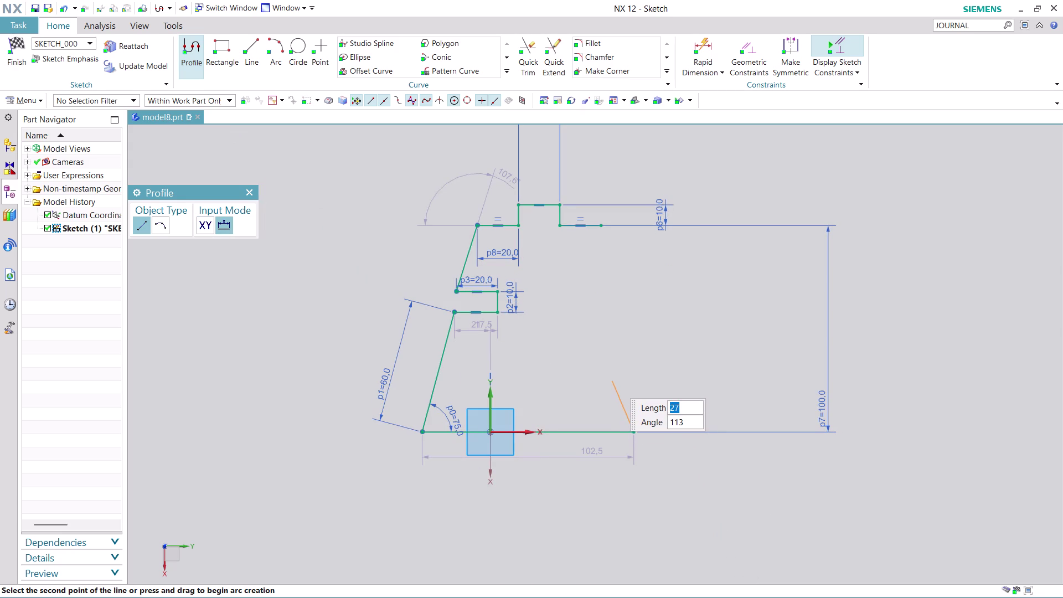
text(20)
key(Tab)
key(minus)
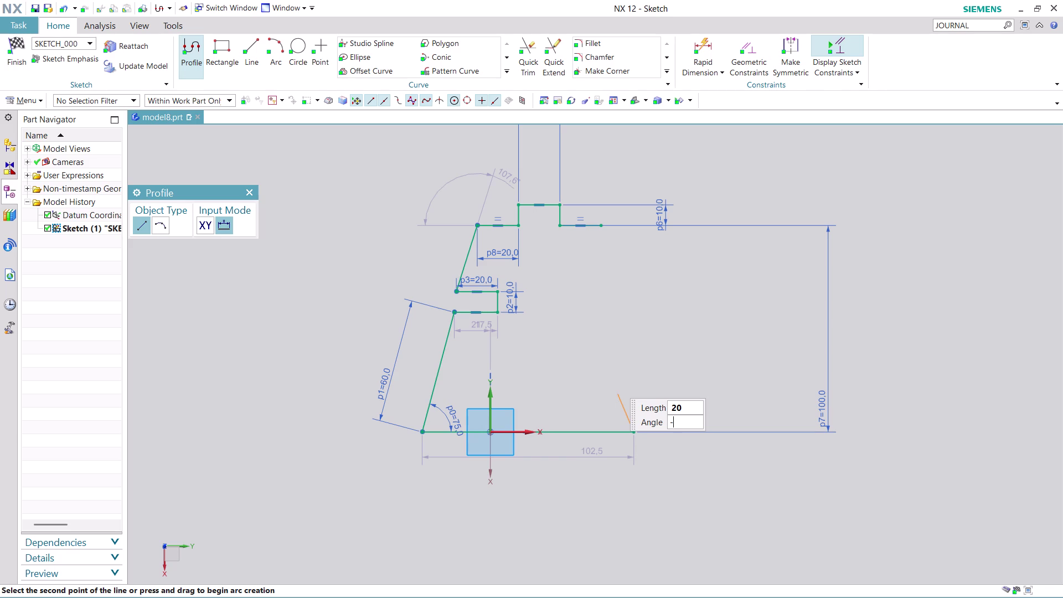
text(75)
key(Return)
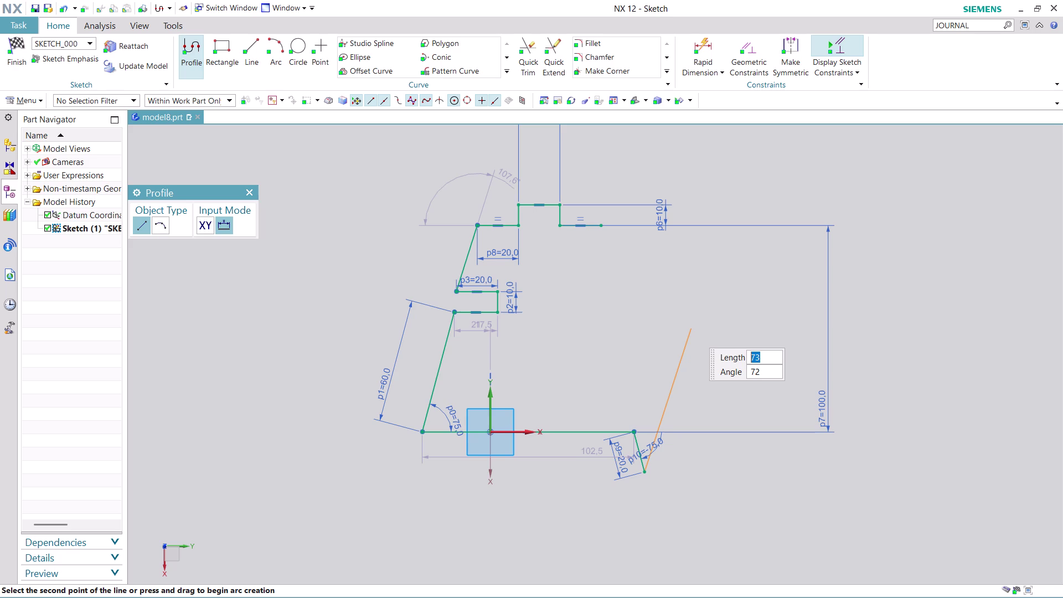
key(ctrl+z)
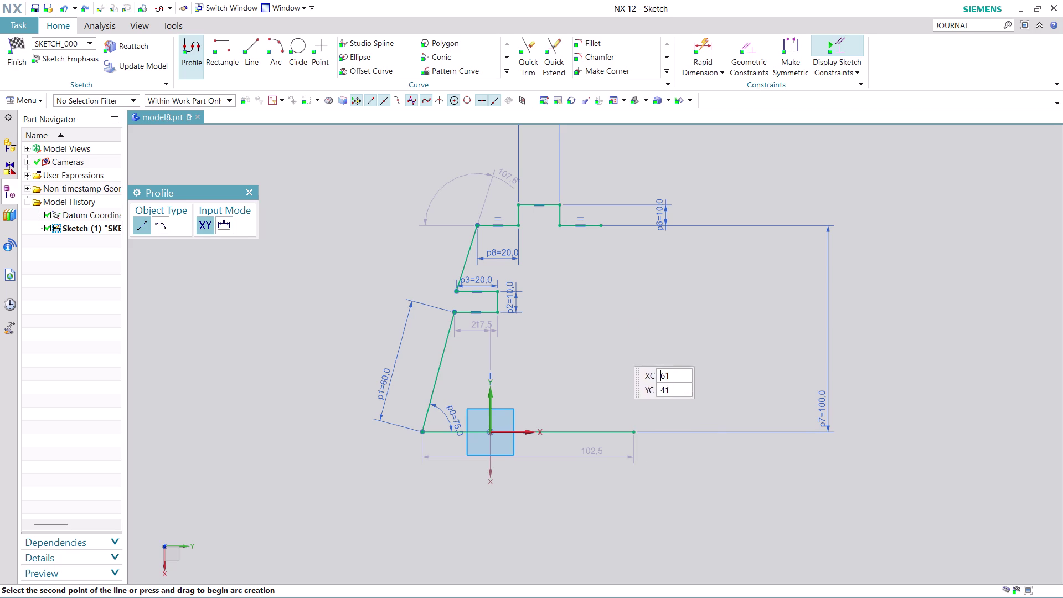
Draw a 34-long line at 130° from the bottom line's right end.
click(634, 433)
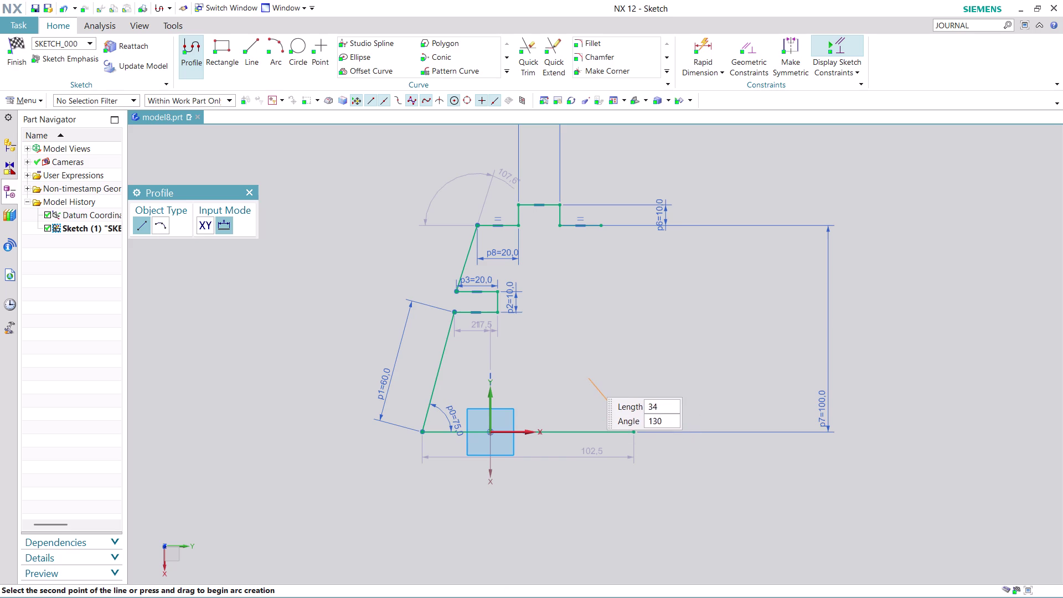
click(589, 378)
key(Escape)
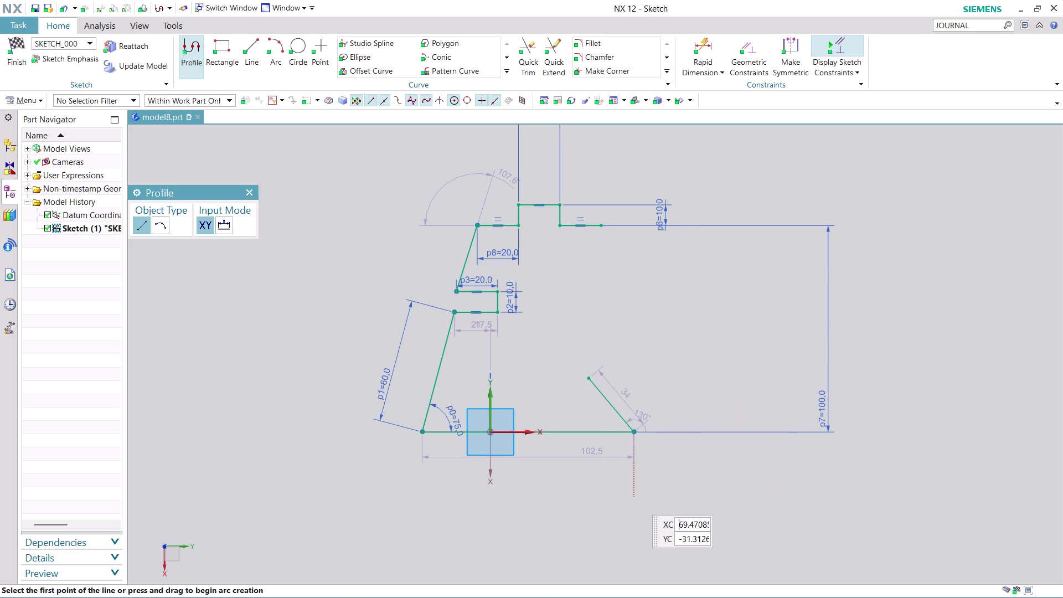
key(Escape)
scroll(up, 3)
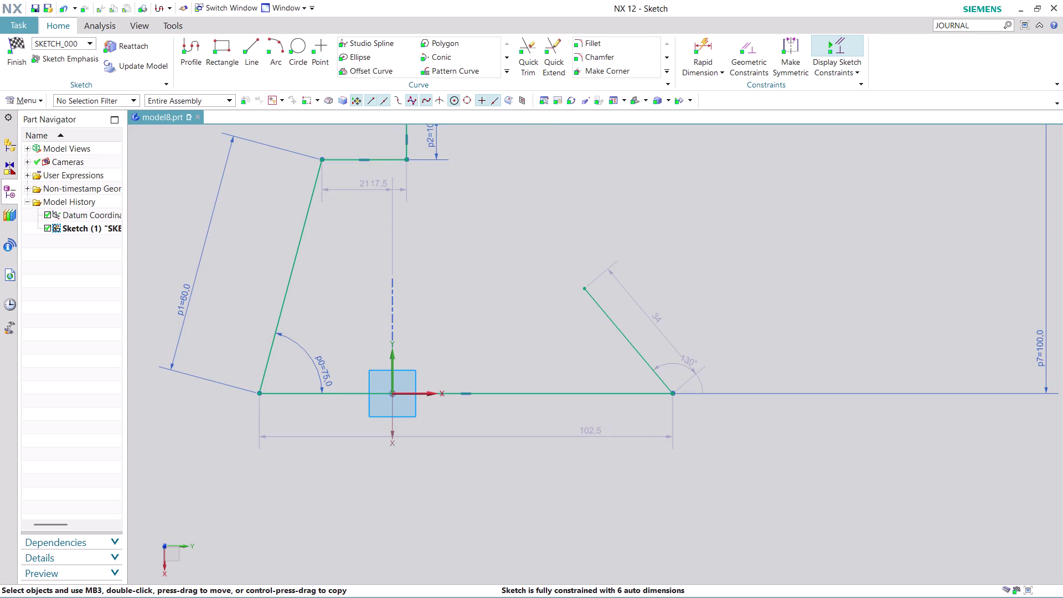
click(708, 45)
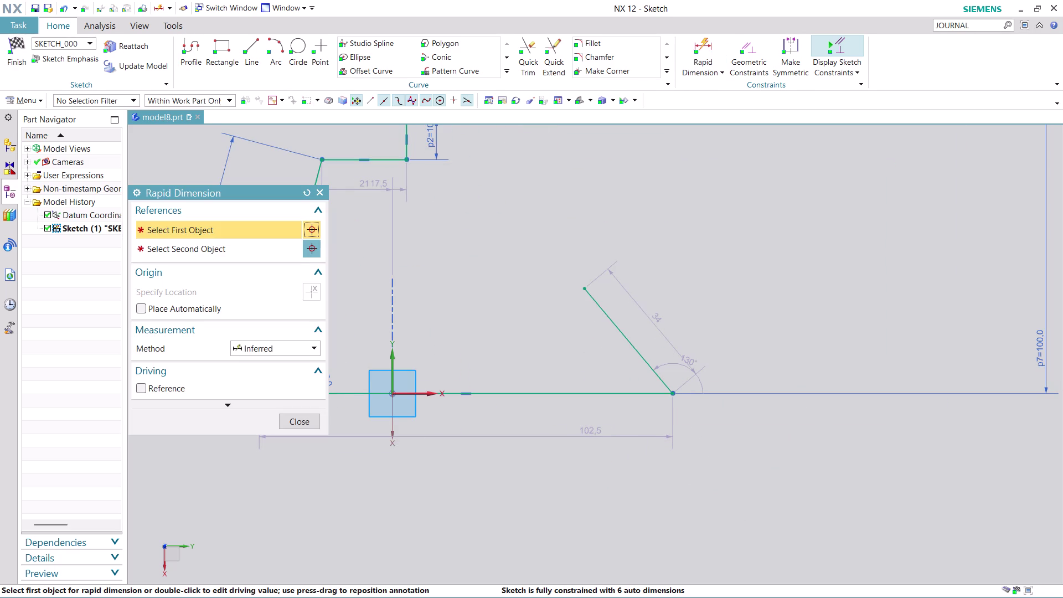
Dimension the angle between the 34-long right line and the base line as p9 = 75°.
click(642, 354)
click(618, 393)
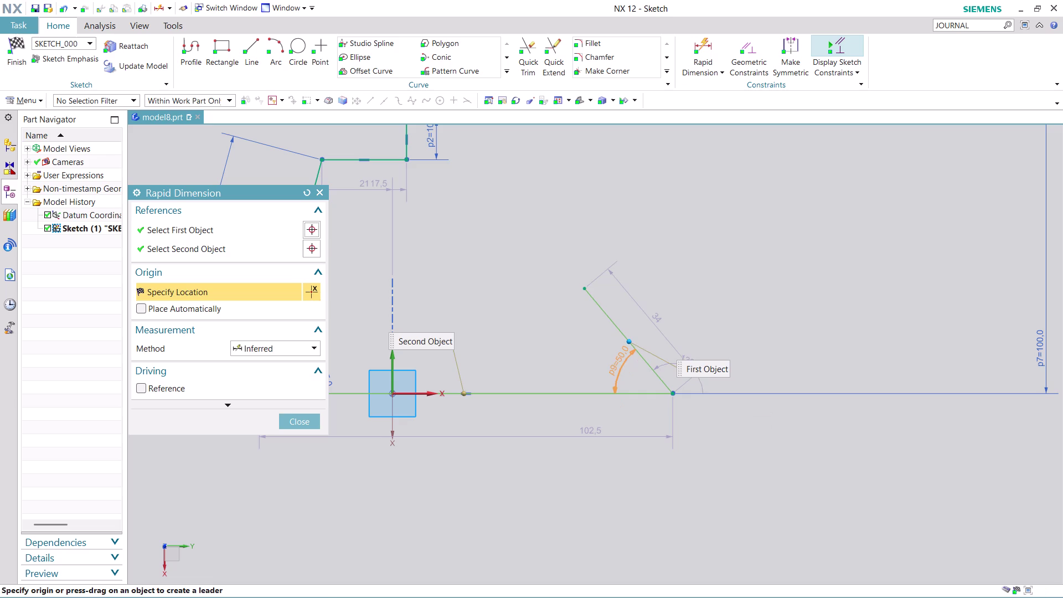
click(618, 361)
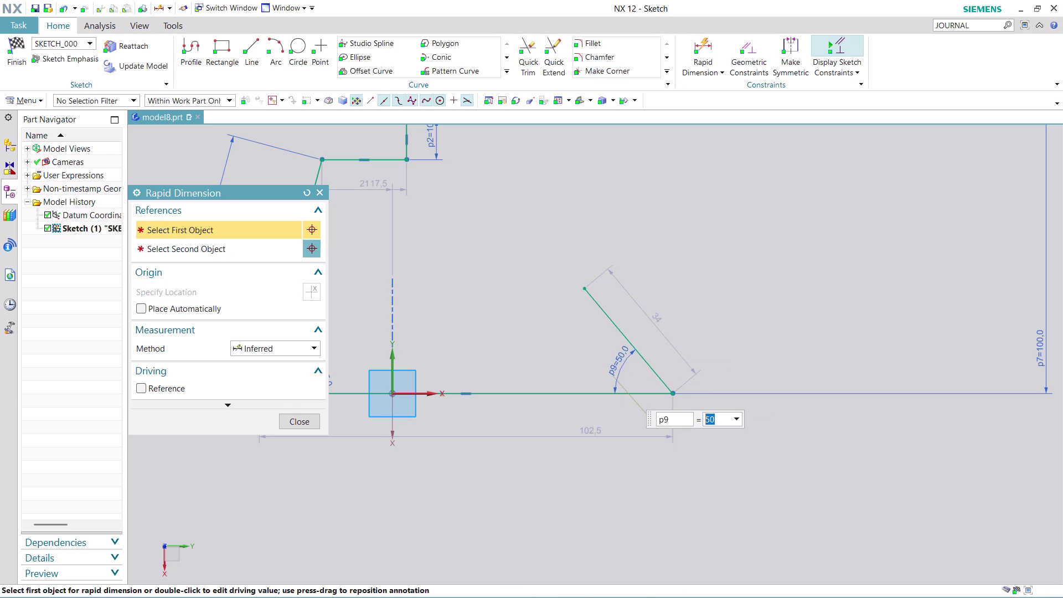
text(75)
key(Return)
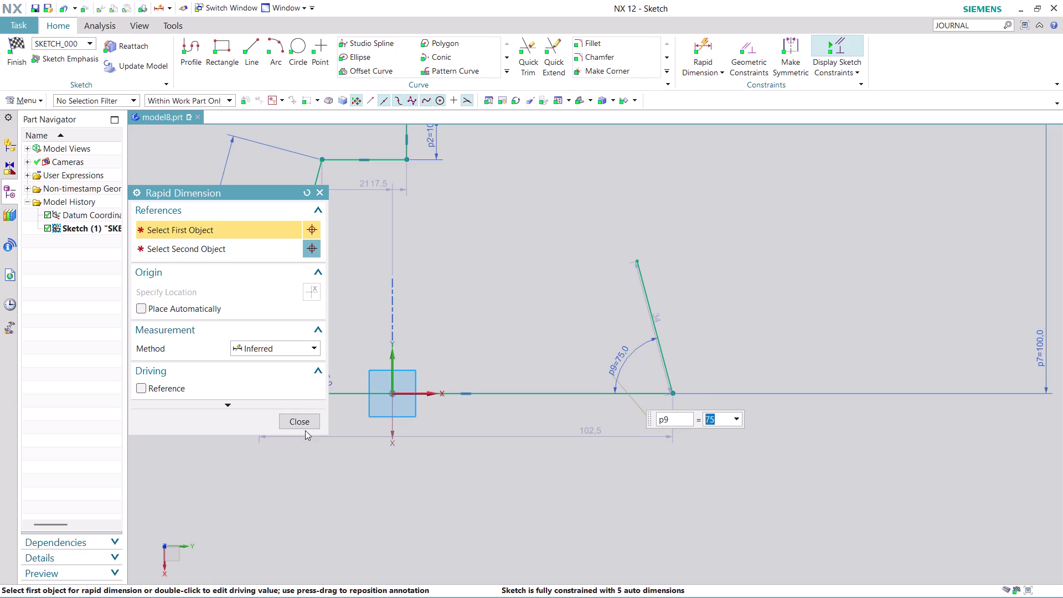
click(305, 430)
click(305, 424)
scroll(down, 3)
scroll(up, 3)
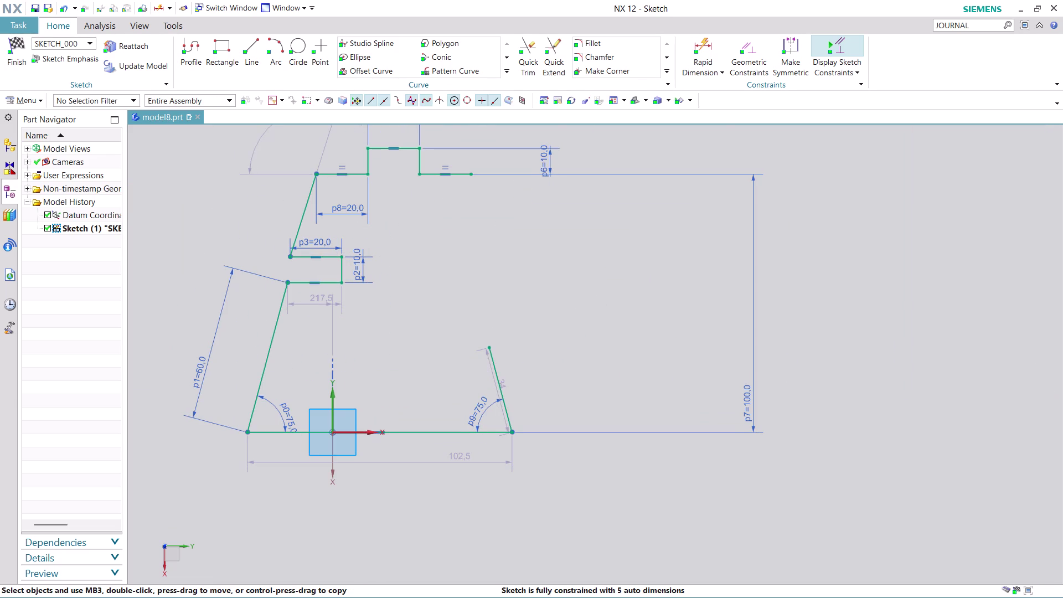
Reposition the slanted side's length dimension and change it from 34 to 20.
drag(493, 386, 532, 374)
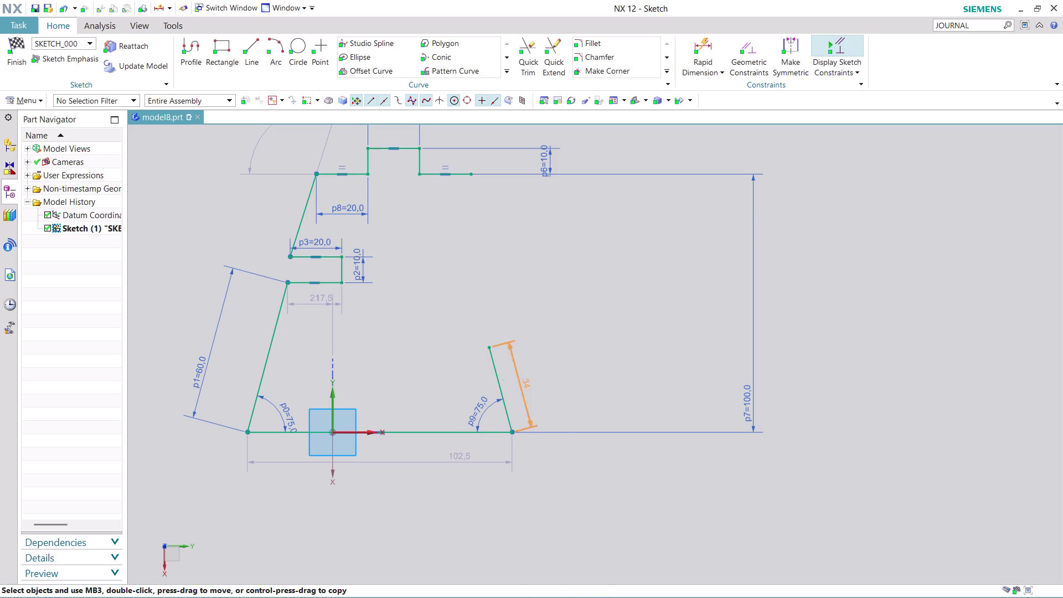
drag(532, 374, 572, 374)
double_click(572, 373)
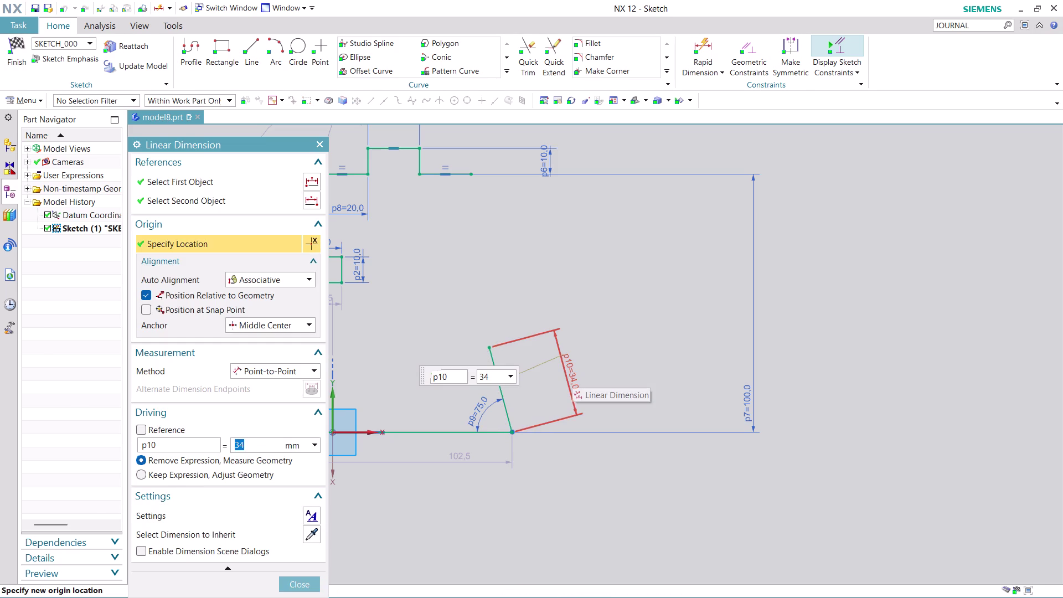
text(20)
key(Return)
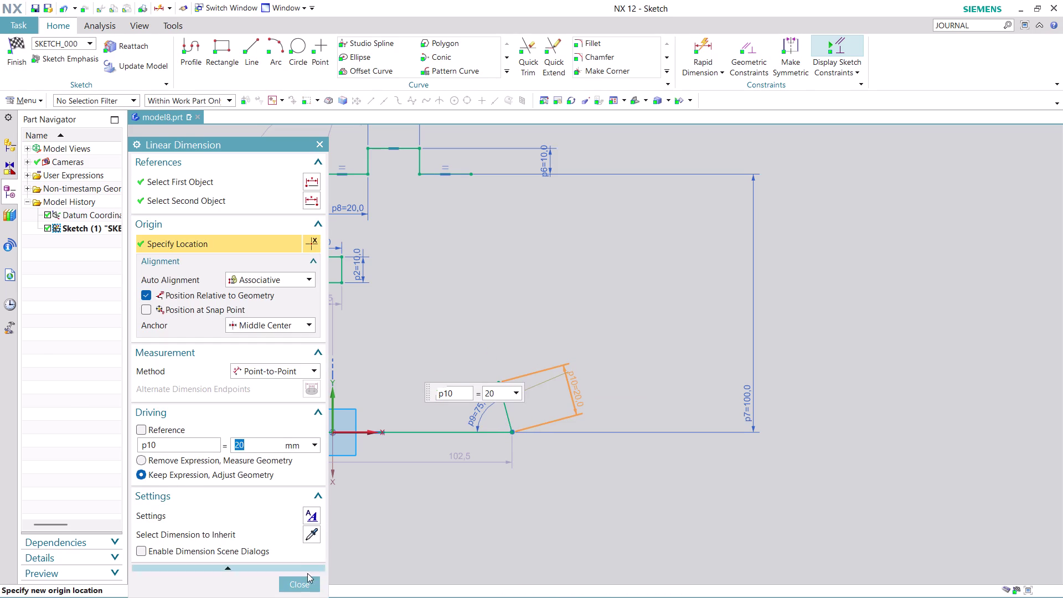
click(302, 581)
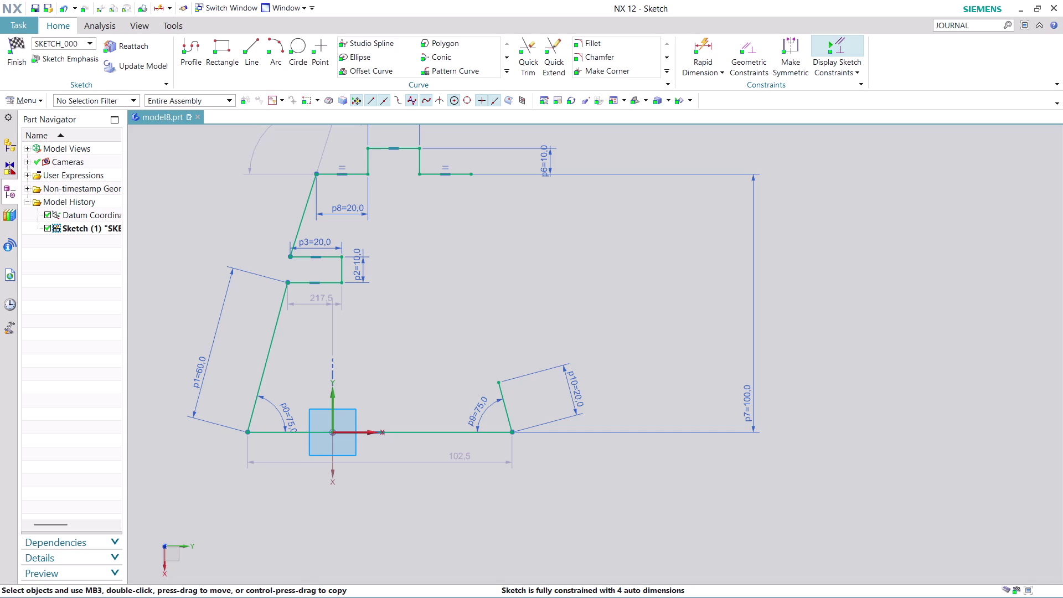
click(201, 41)
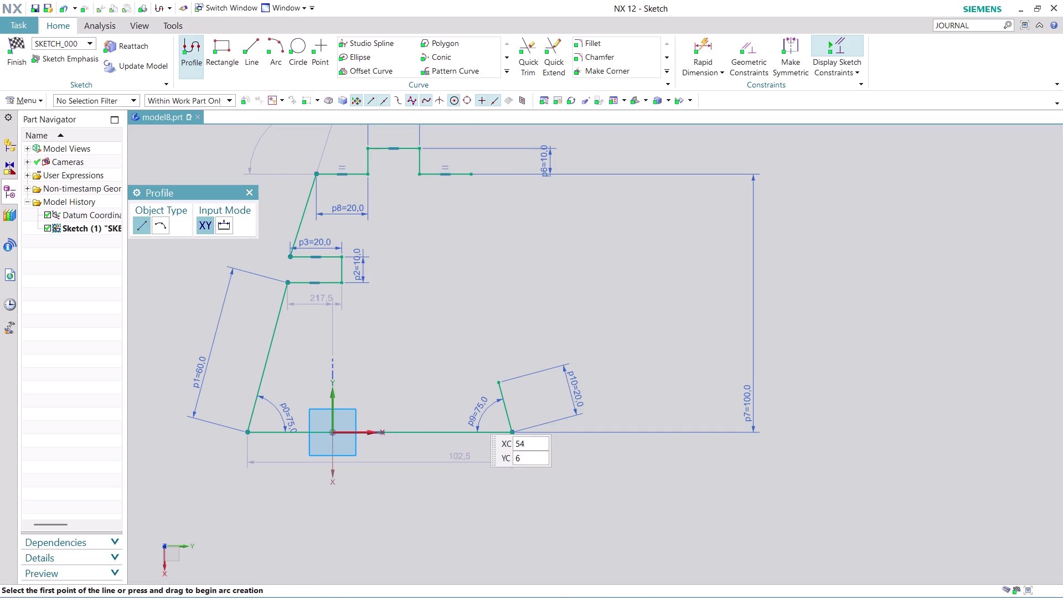
From the angled line's top end, draw lines left, up, then right to form the notch.
click(497, 384)
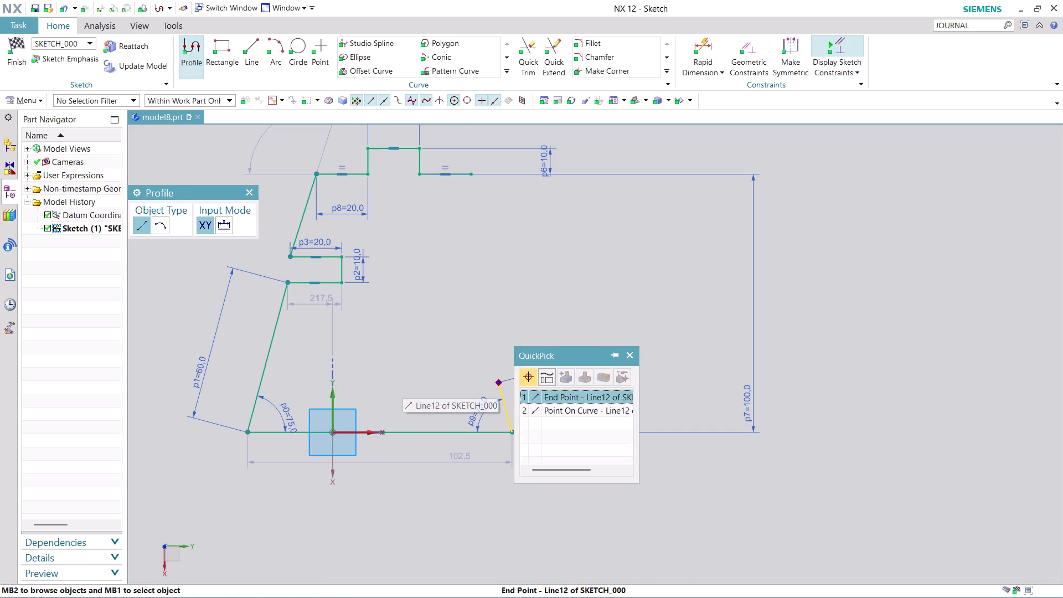
click(570, 399)
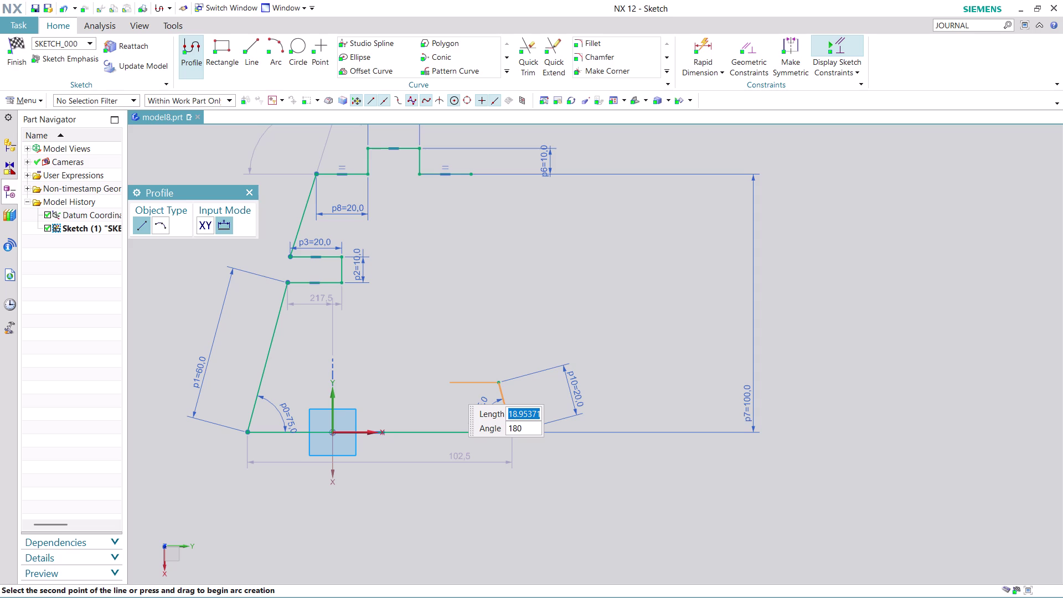
click(446, 386)
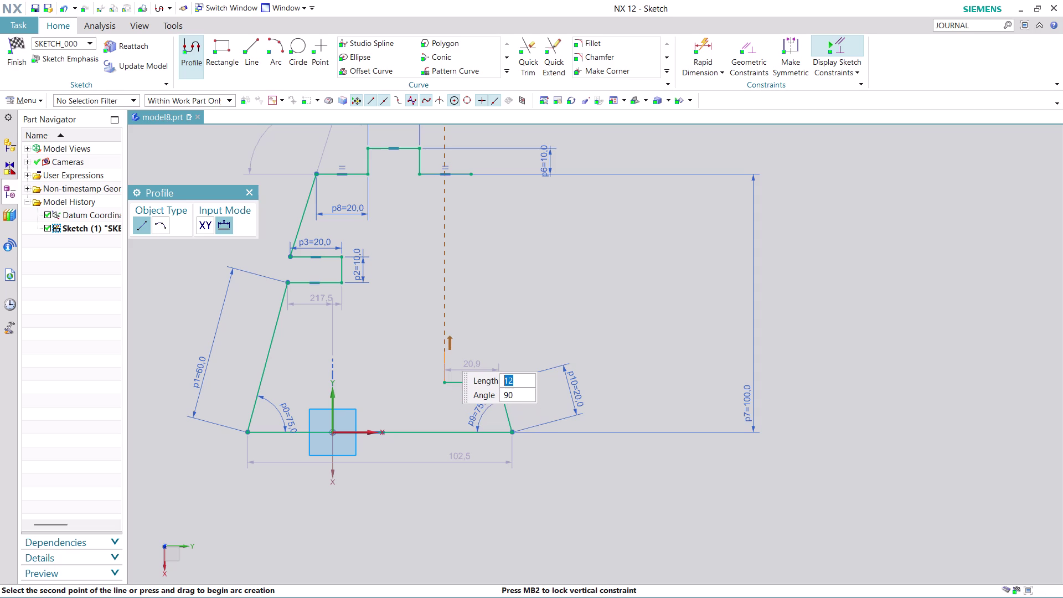
click(444, 355)
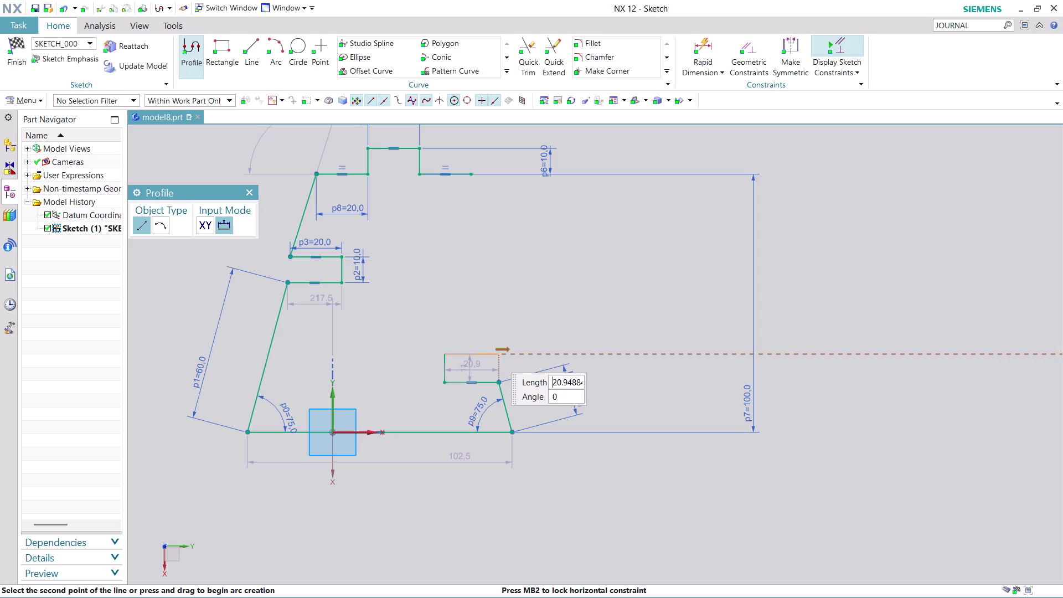
click(494, 355)
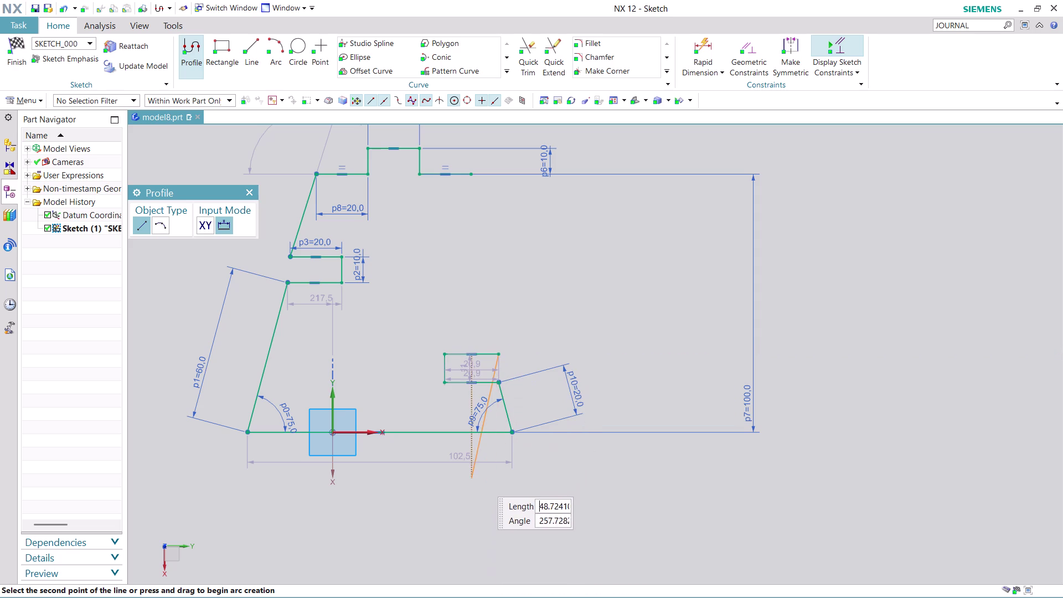
key(Escape)
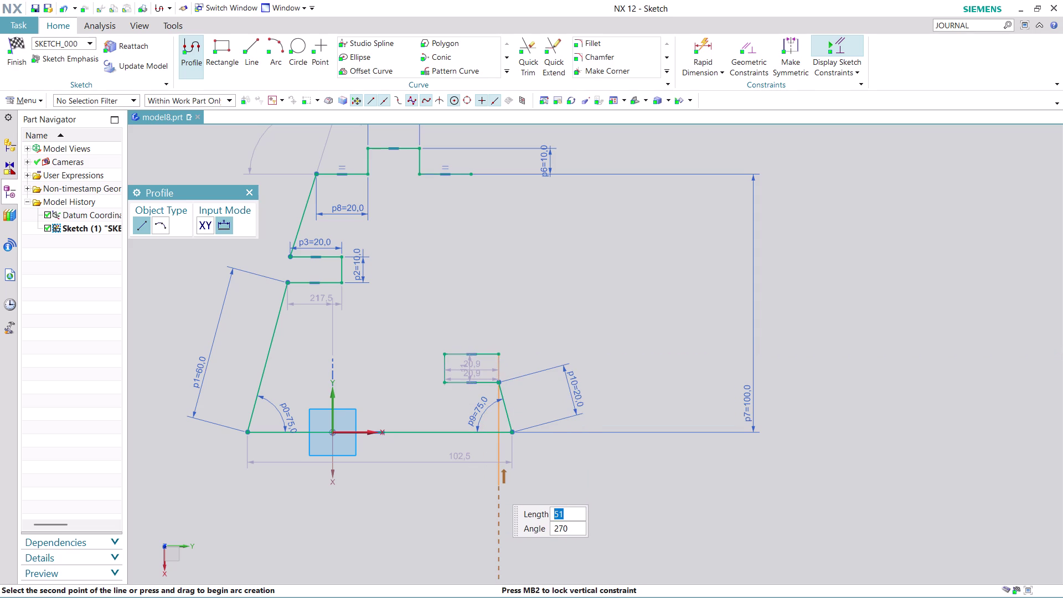
scroll(down, 3)
scroll(up, 3)
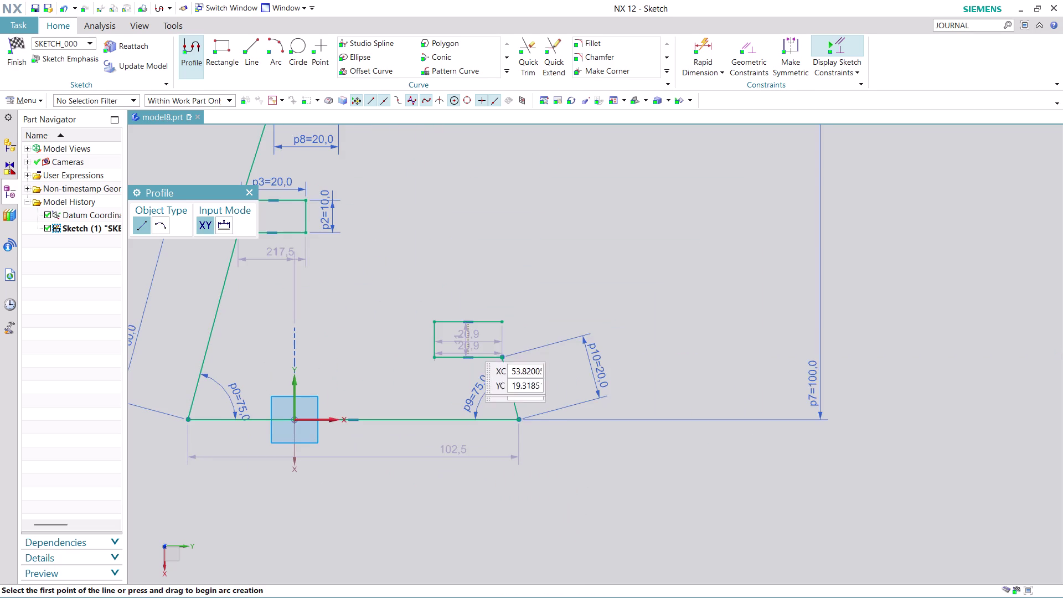
key(Escape)
scroll(up, 3)
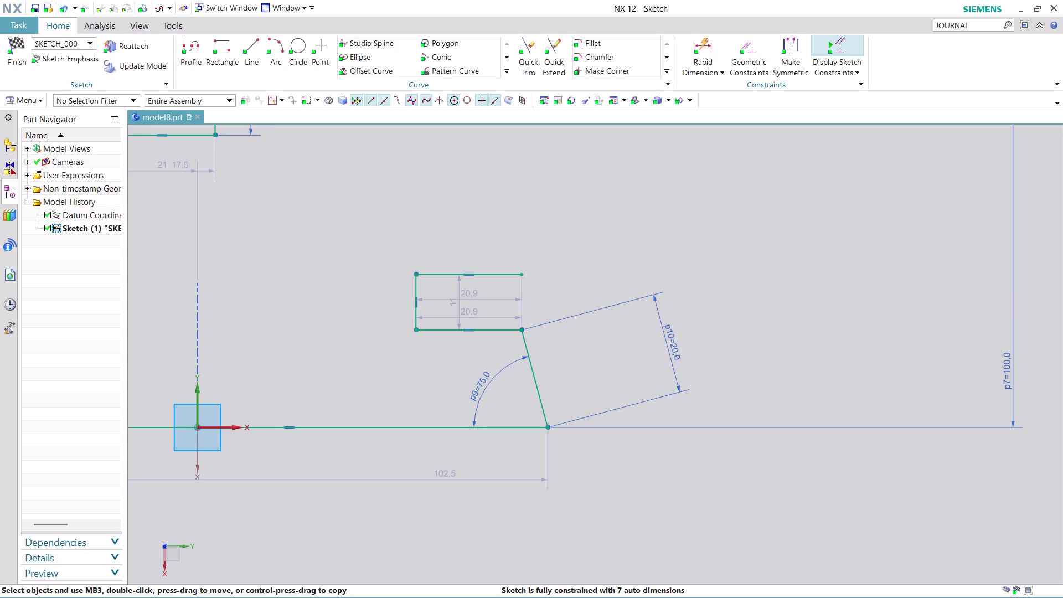
Set the notch height dimension p11 to 10 mm.
drag(457, 302, 337, 320)
double_click(336, 320)
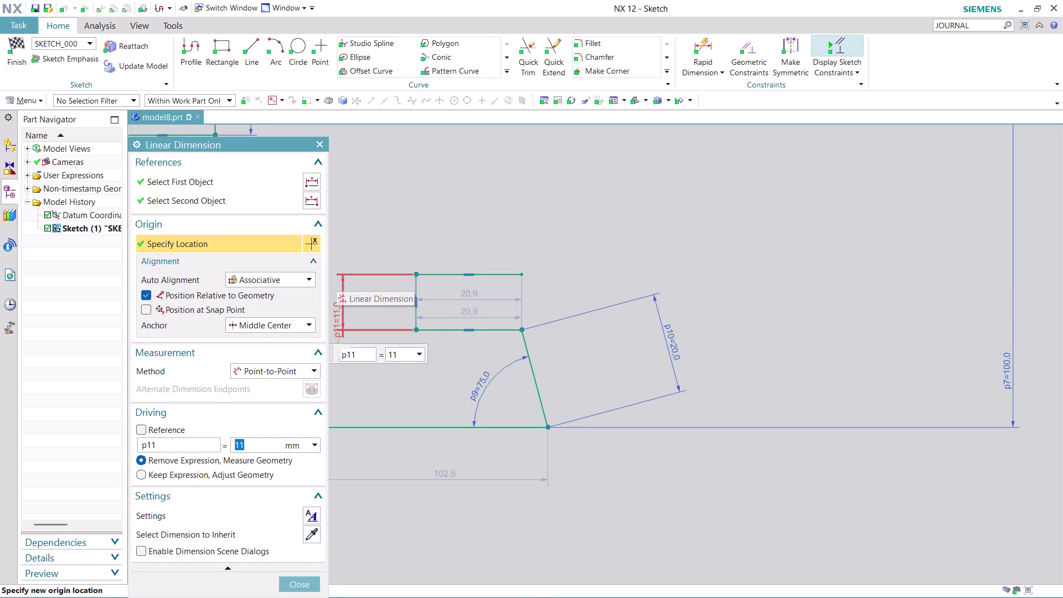
text(10)
key(Return)
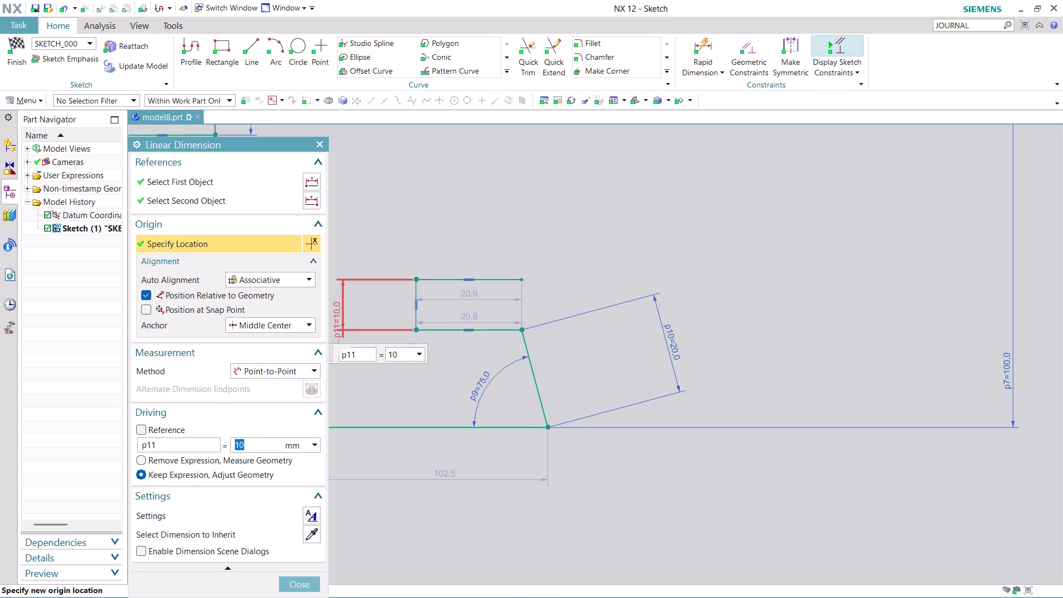
click(303, 582)
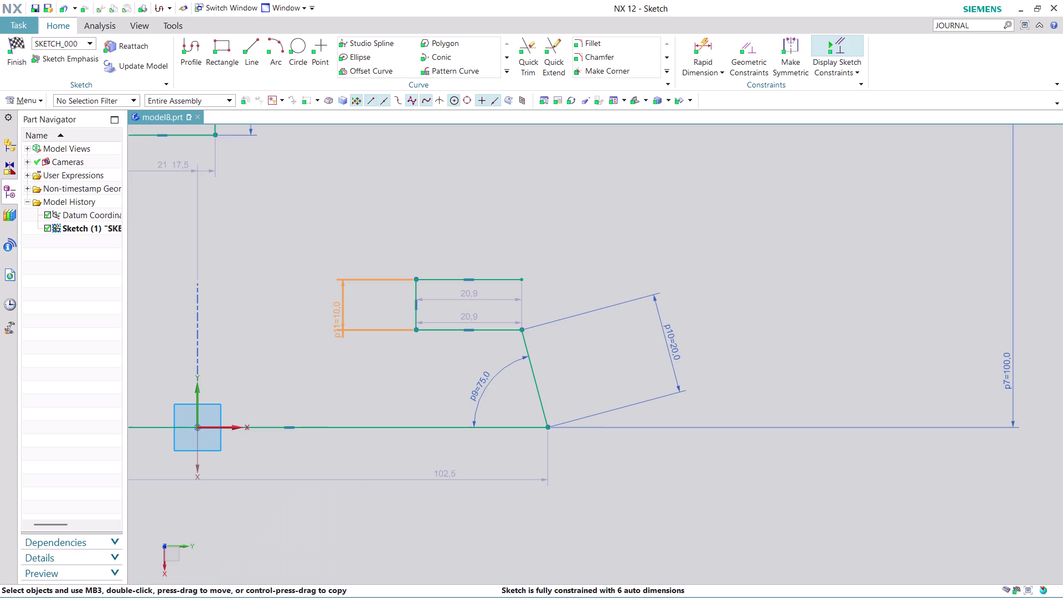
Set both notch widths, p12 and p13, to 20 mm.
drag(479, 320, 477, 369)
double_click(478, 369)
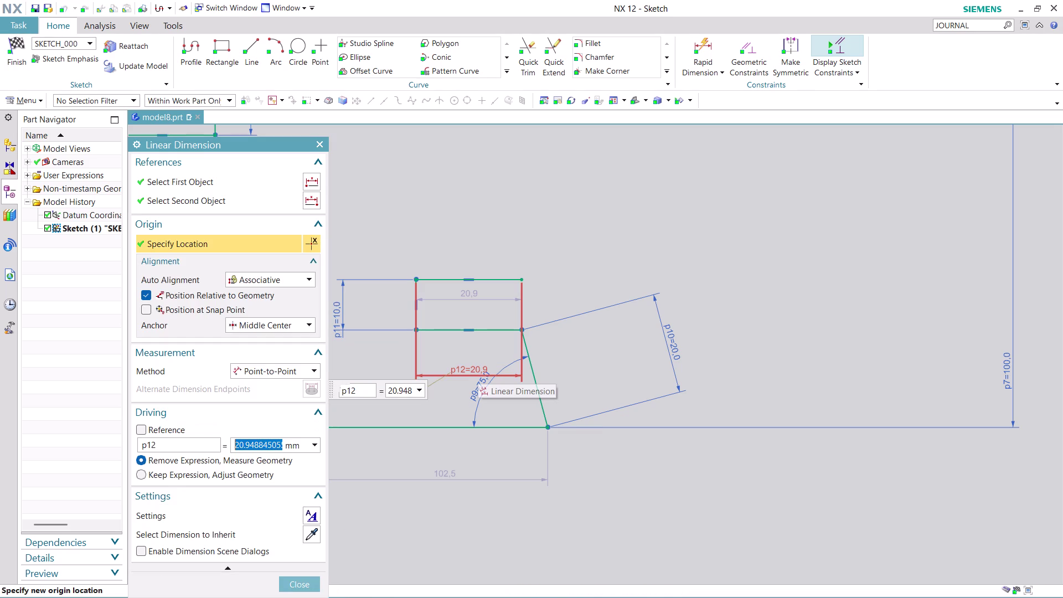
text(20)
key(Return)
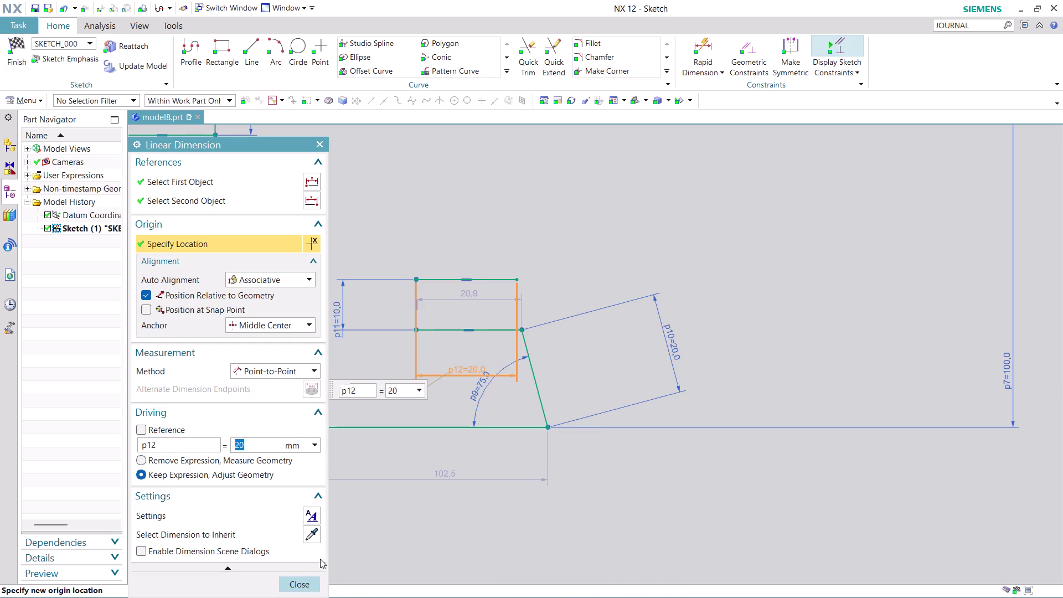
double_click(474, 297)
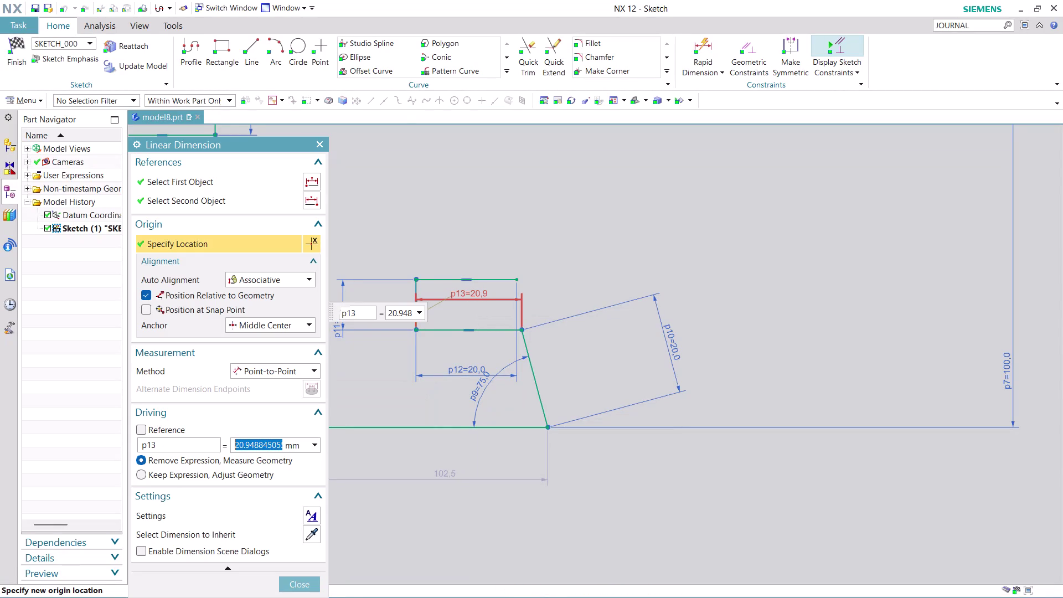
text(20)
key(Return)
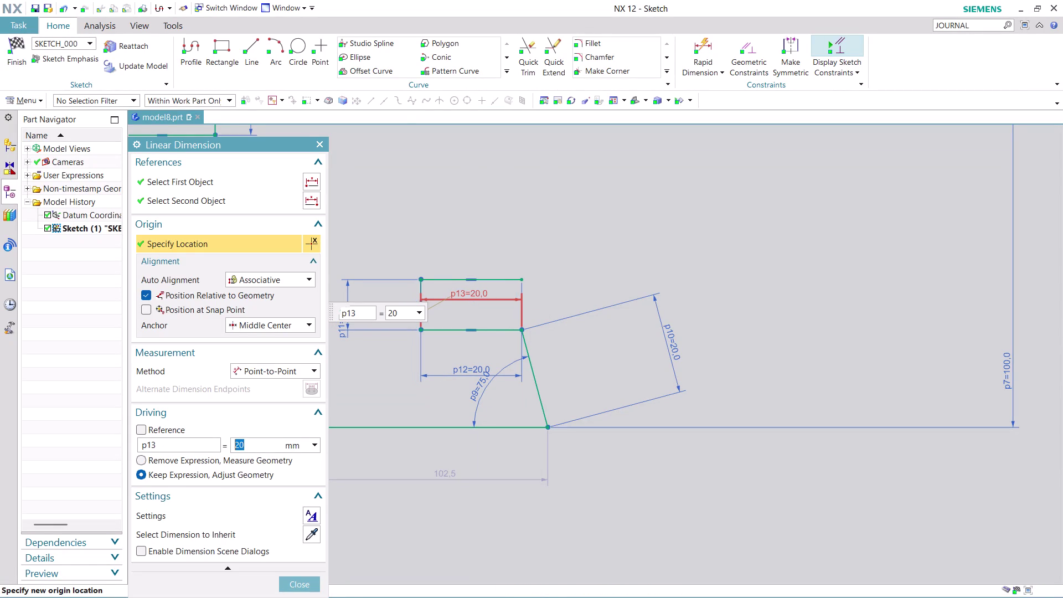
click(299, 586)
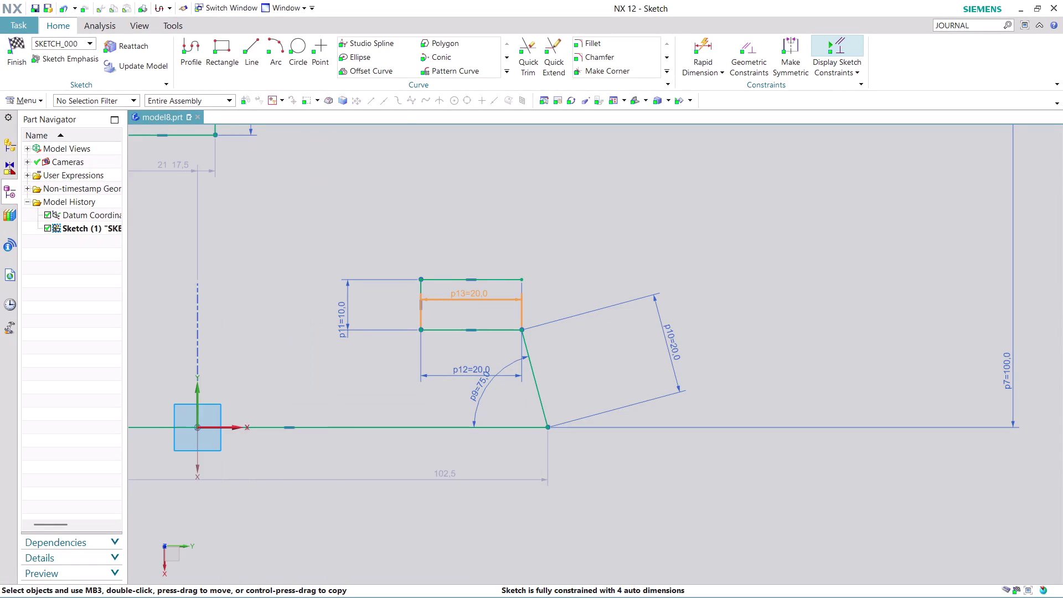
scroll(down, 3)
Draw a slanted line from the top step's right end to the right notch's upper corner.
scroll(up, 3)
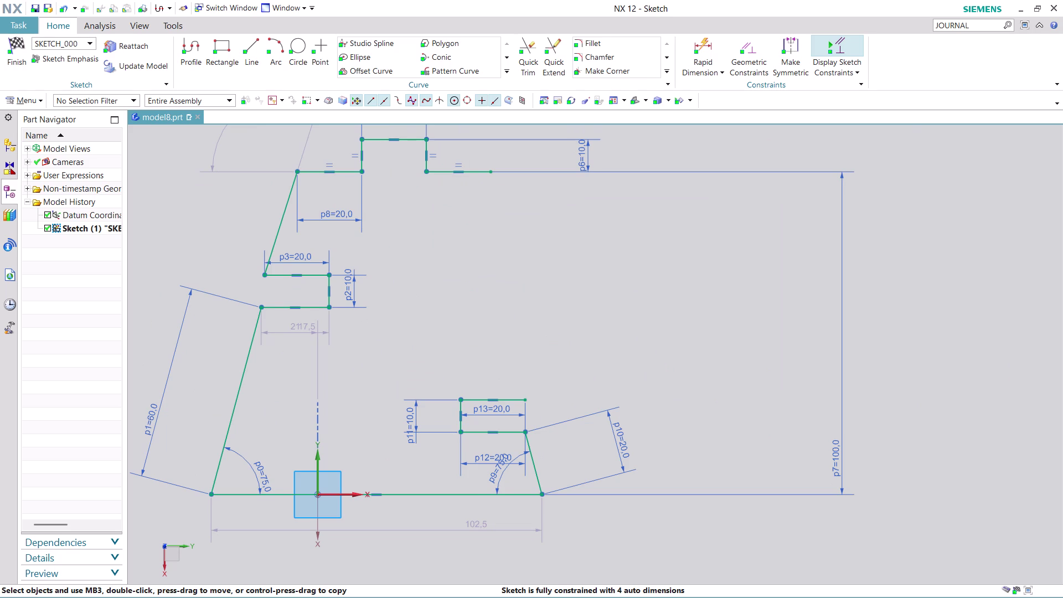
click(196, 47)
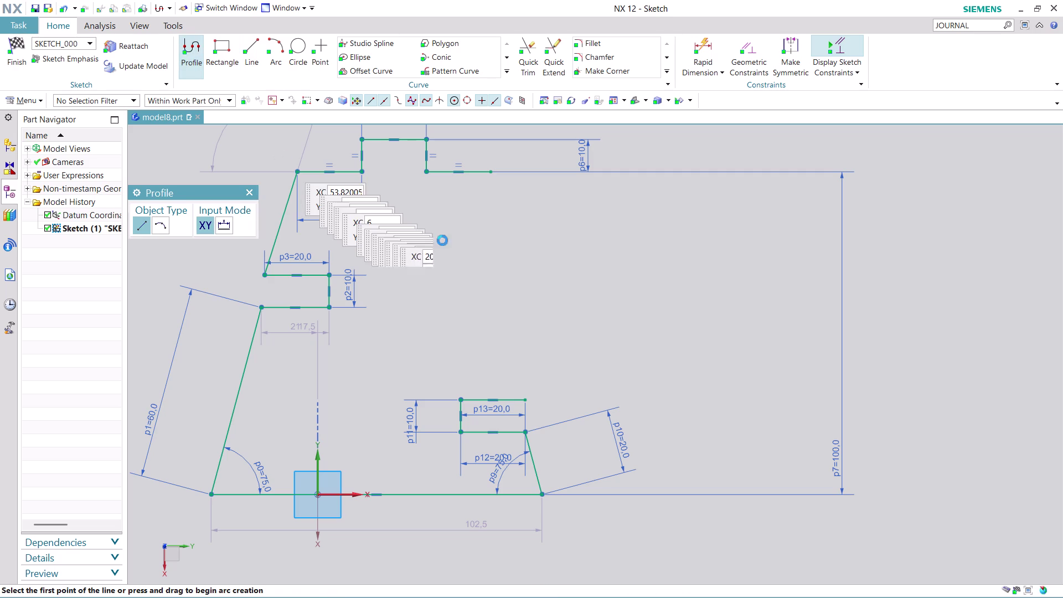
click(492, 172)
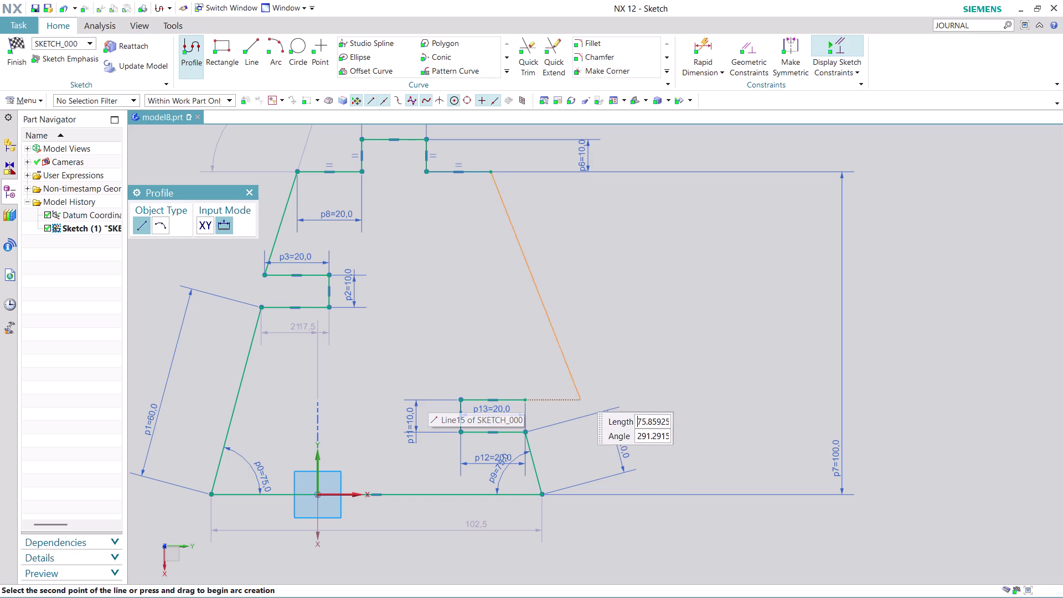
click(527, 401)
key(grave)
key(grave)
key(Escape)
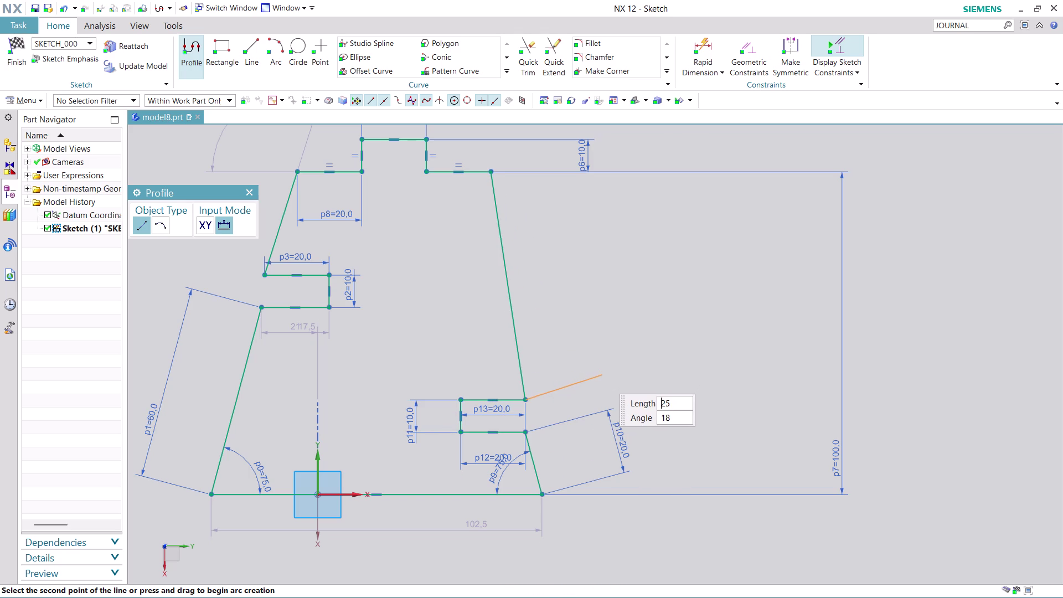
key(Escape)
scroll(down, 3)
scroll(up, 3)
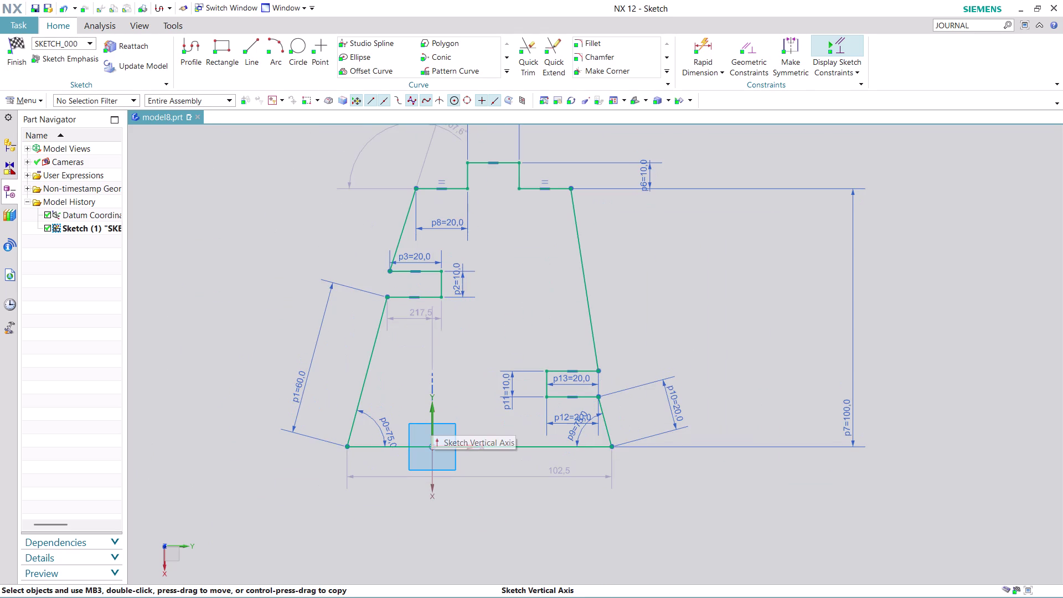
Exit the active tool, adjust the view, and open the Rapid Dimension type list.
key(Escape)
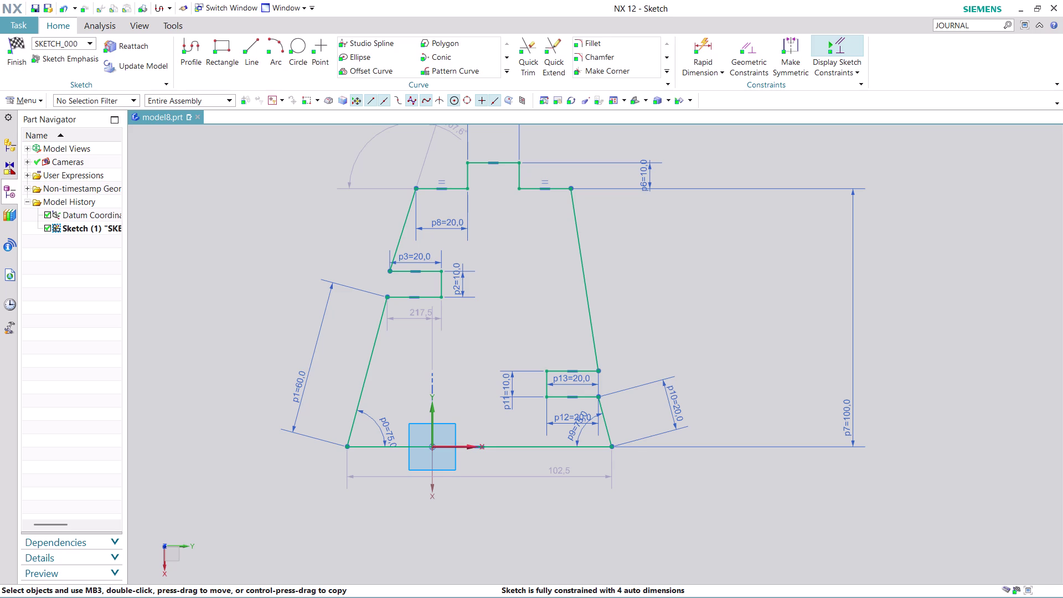
scroll(down, 3)
scroll(up, 3)
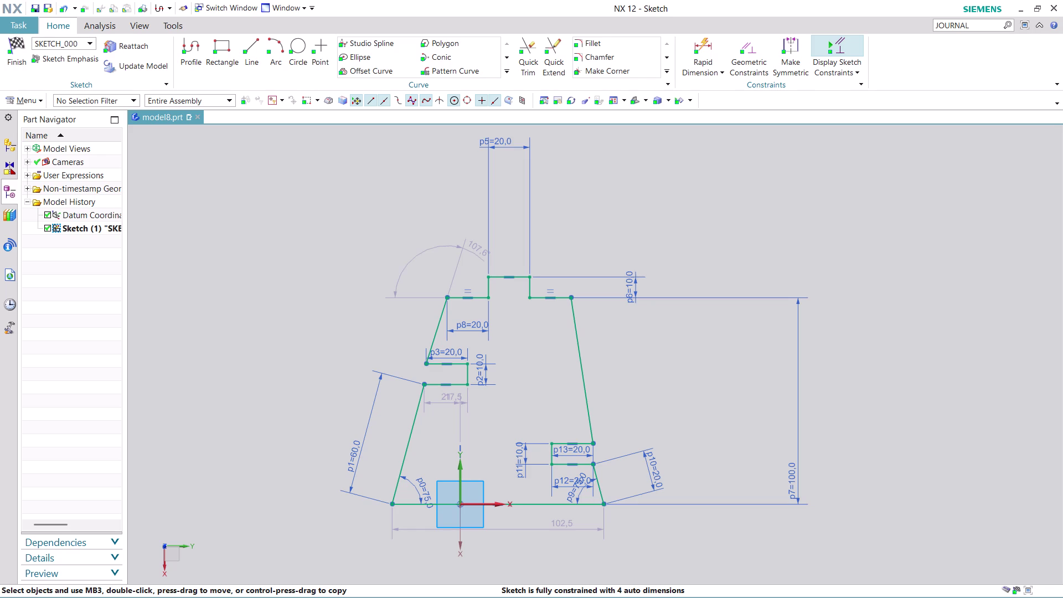
scroll(up, 3)
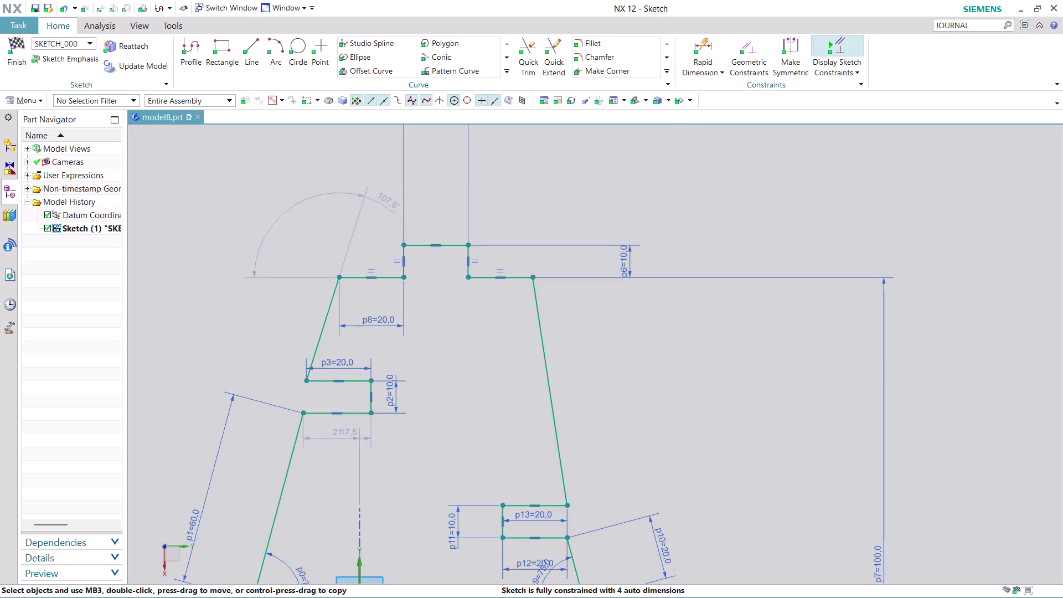
click(711, 66)
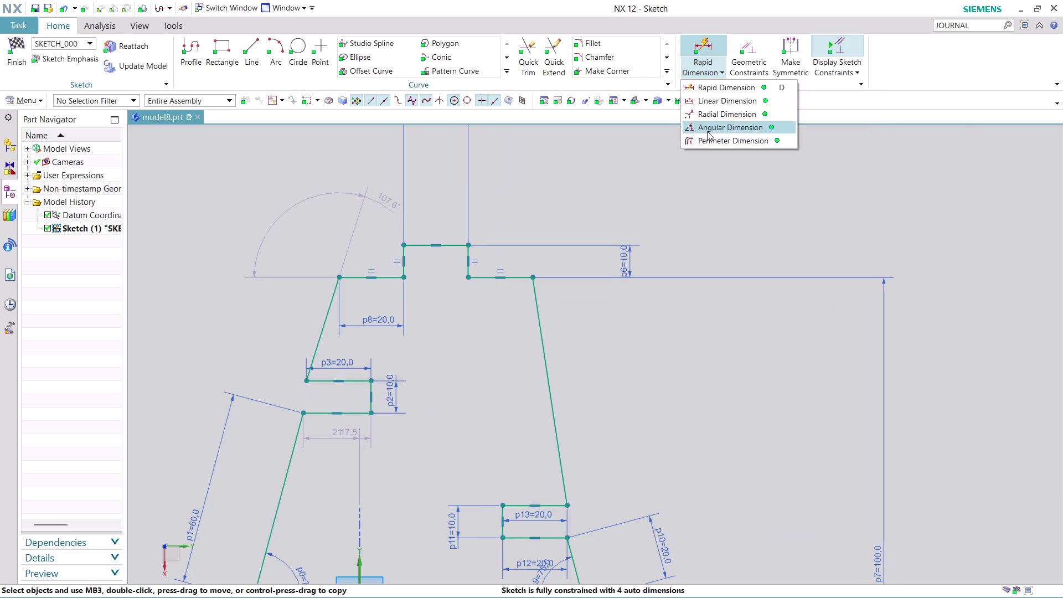
Add a -75° angular dimension between the top edge and the right slanted side.
click(716, 128)
click(516, 279)
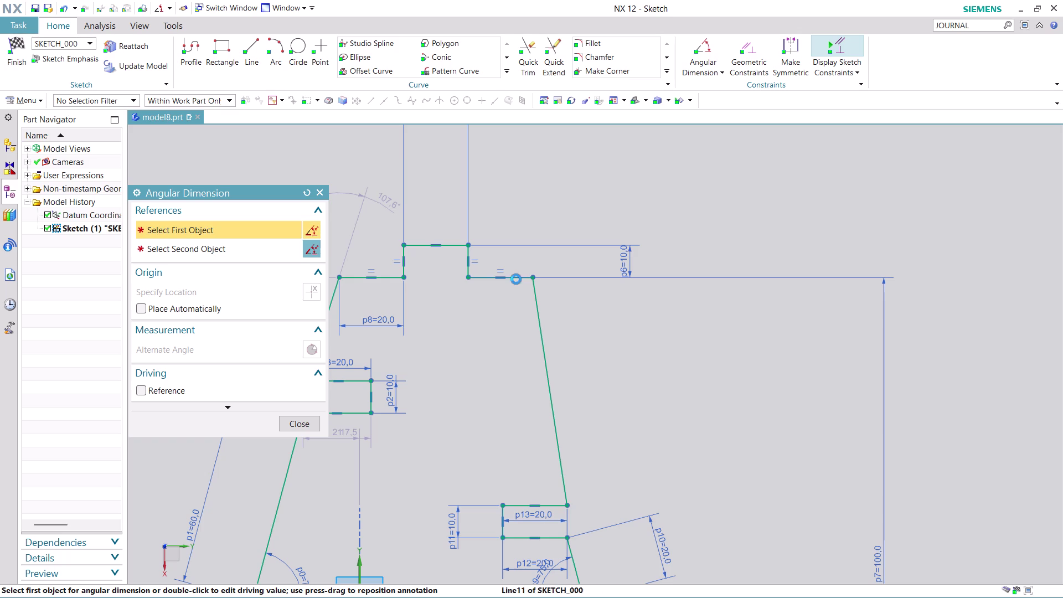
click(540, 309)
click(511, 303)
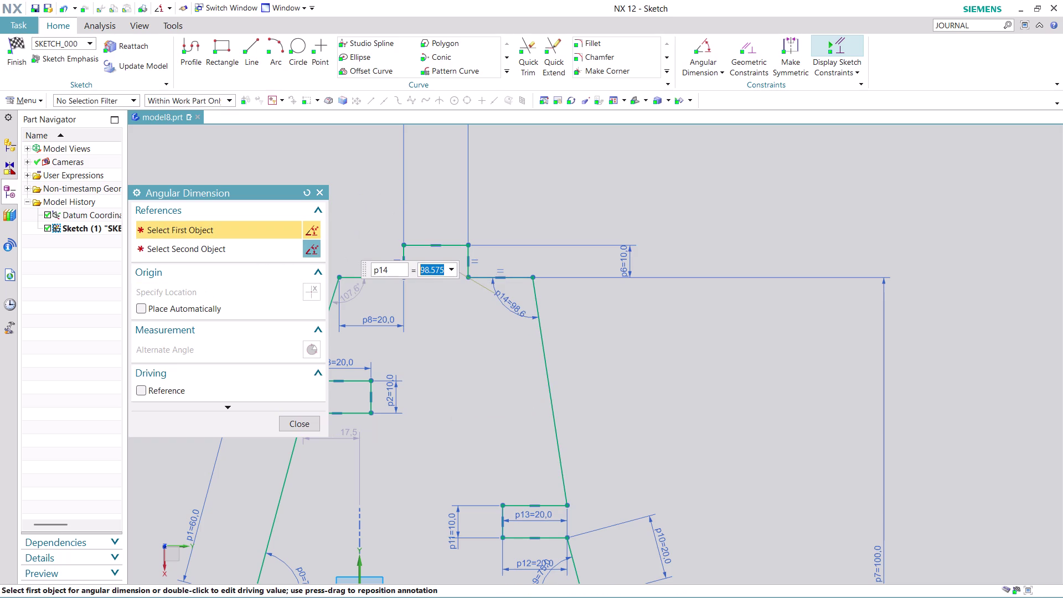
text(75)
key(Return)
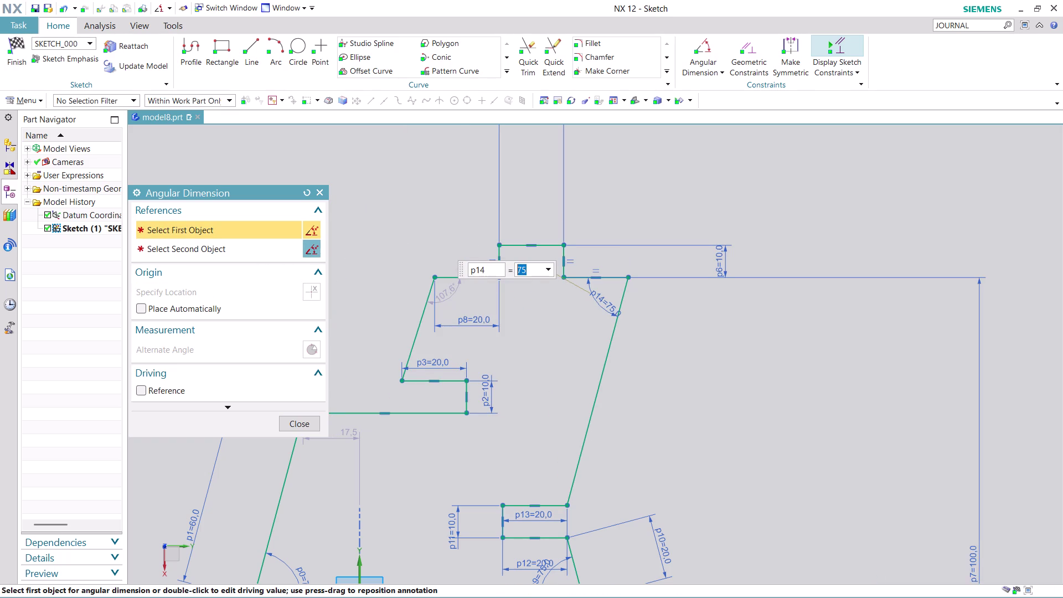
key(ctrl+z)
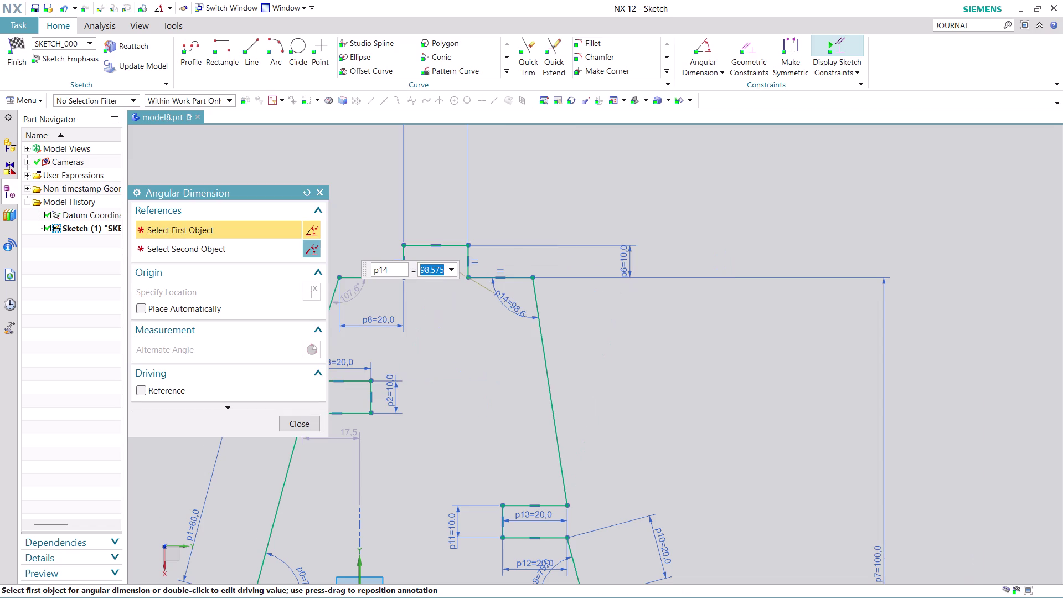
key(minus)
text(75)
key(Return)
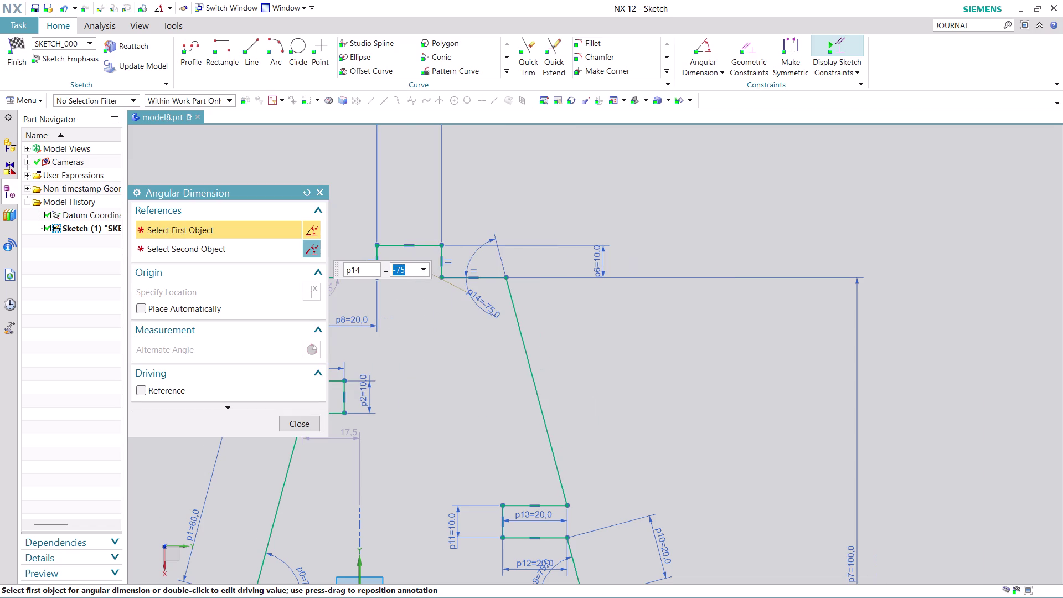
click(304, 426)
Choose an option from a right-click menu on the sketch and confirm the message.
scroll(down, 3)
scroll(down, 3)
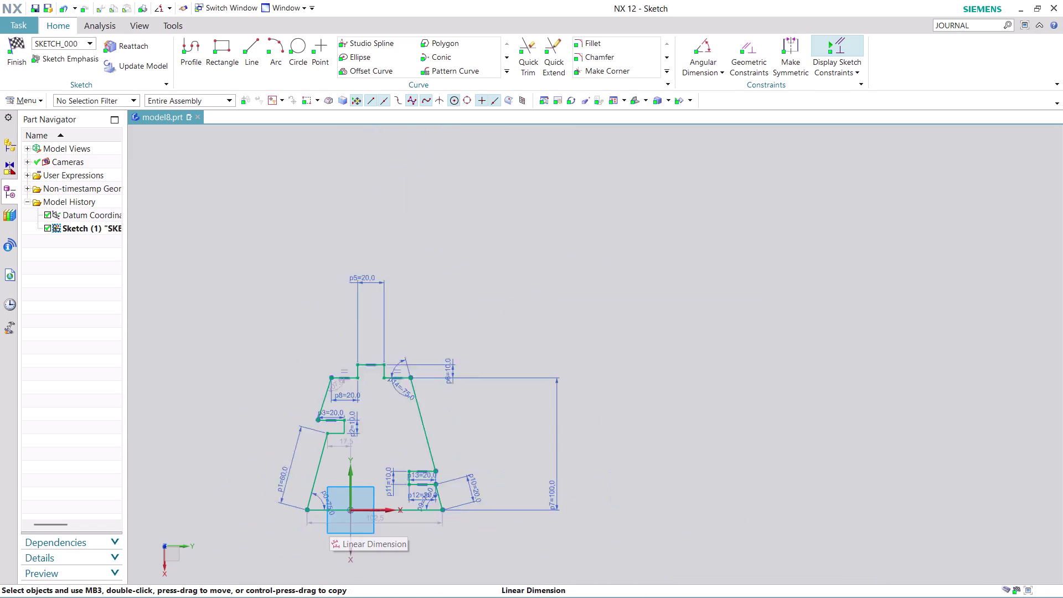
scroll(down, 3)
scroll(up, 3)
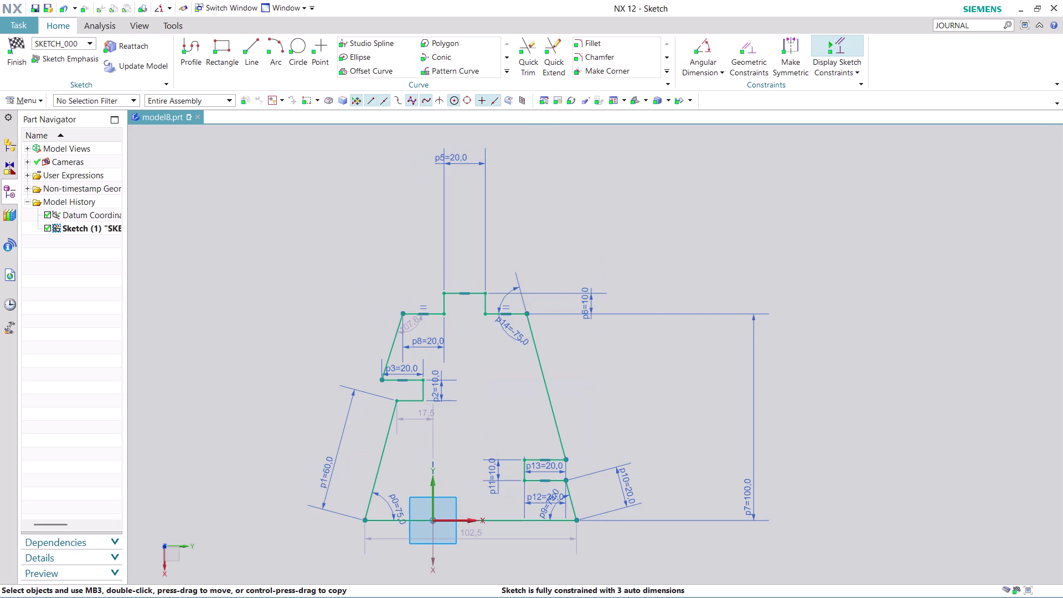
scroll(up, 3)
scroll(down, 3)
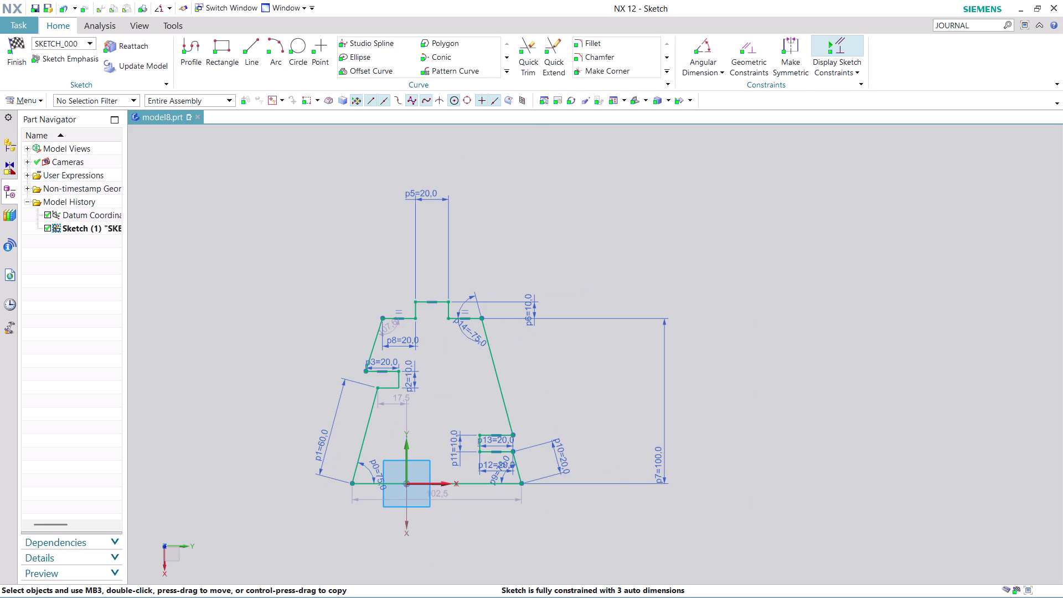
right_click(431, 193)
click(475, 339)
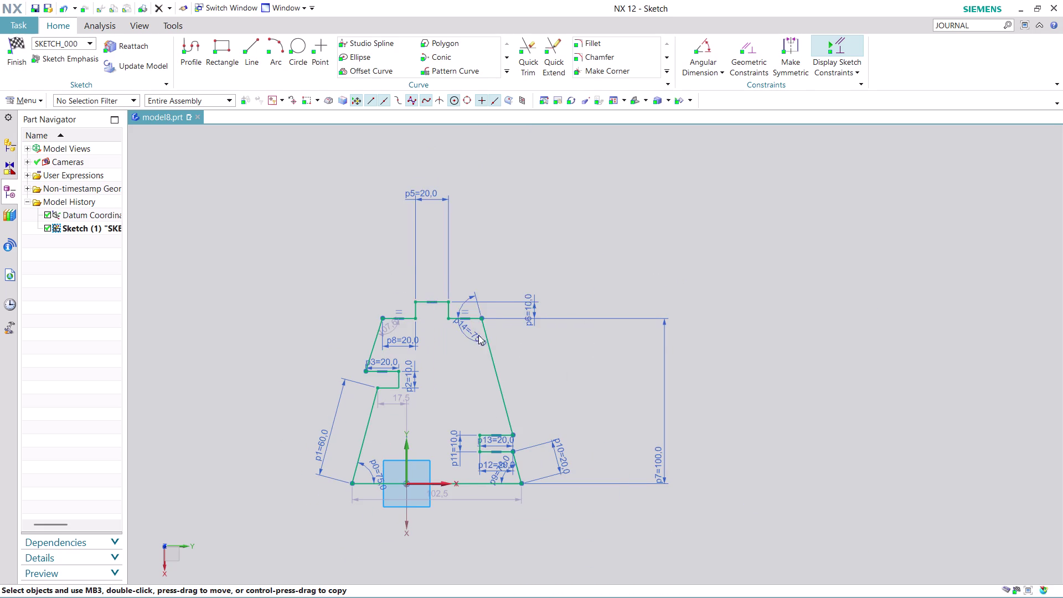
click(526, 330)
scroll(up, 3)
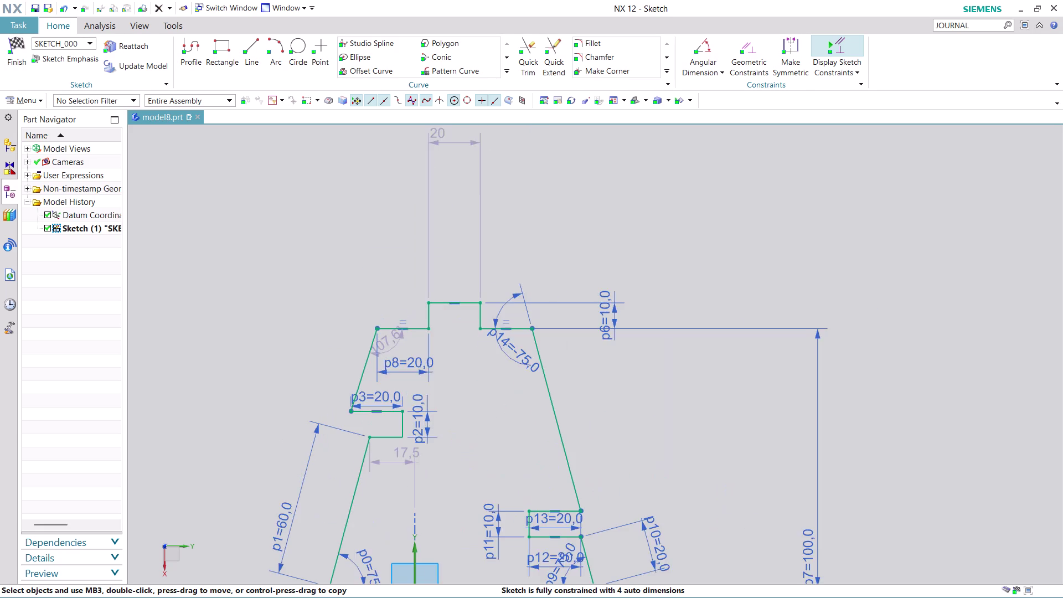
Dimension the top width between the outer corners as 60.
click(712, 67)
click(714, 84)
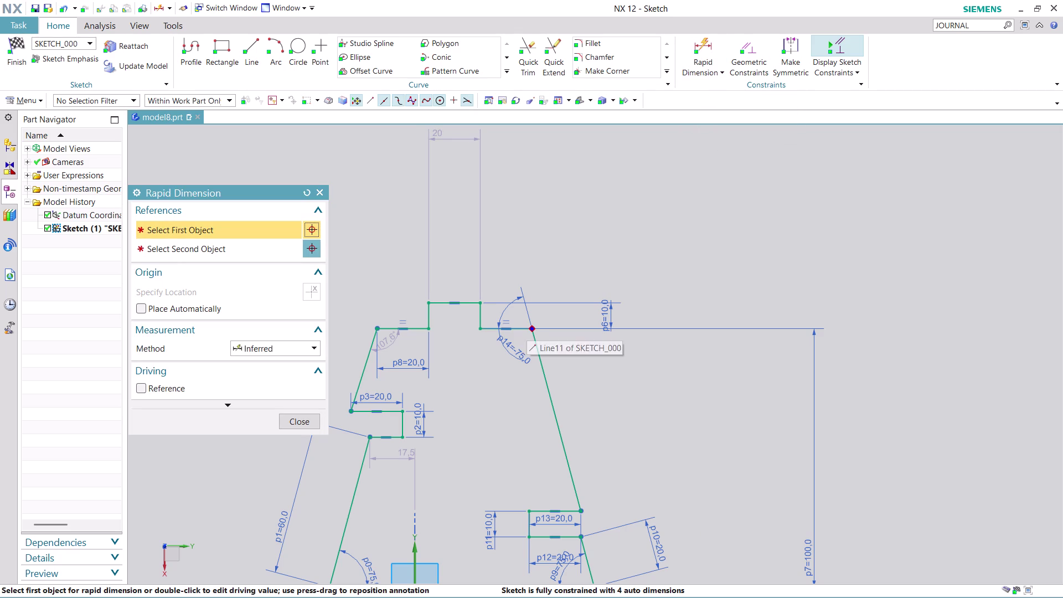
click(533, 328)
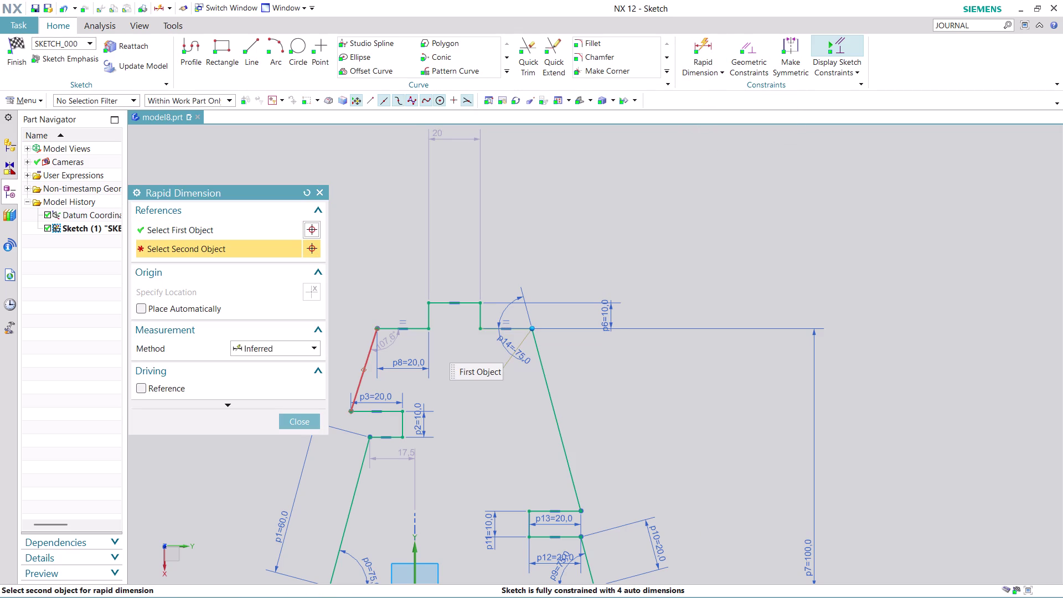
click(379, 328)
click(473, 153)
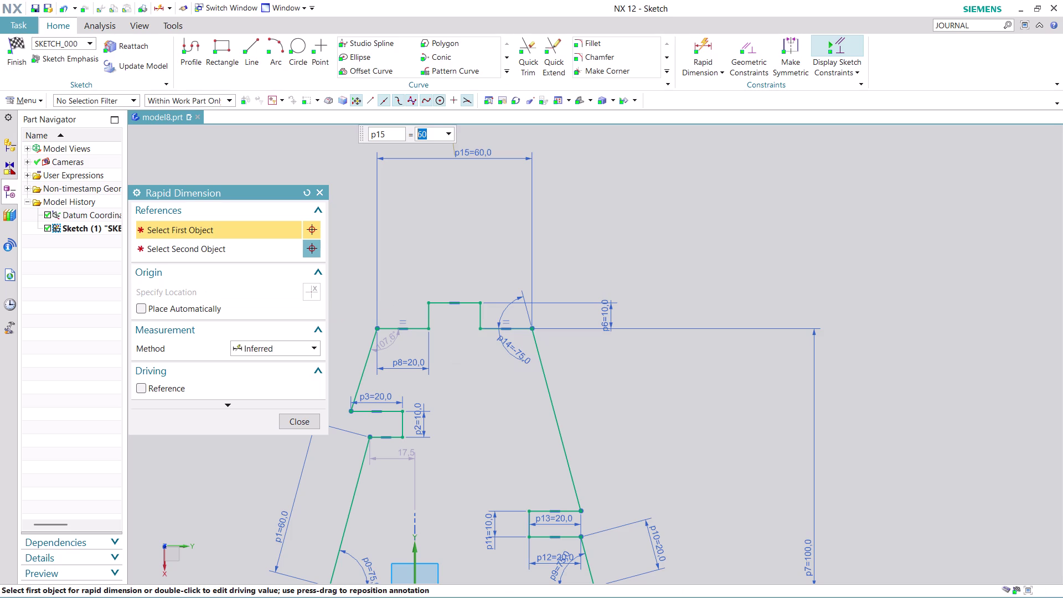
text(60)
key(Return)
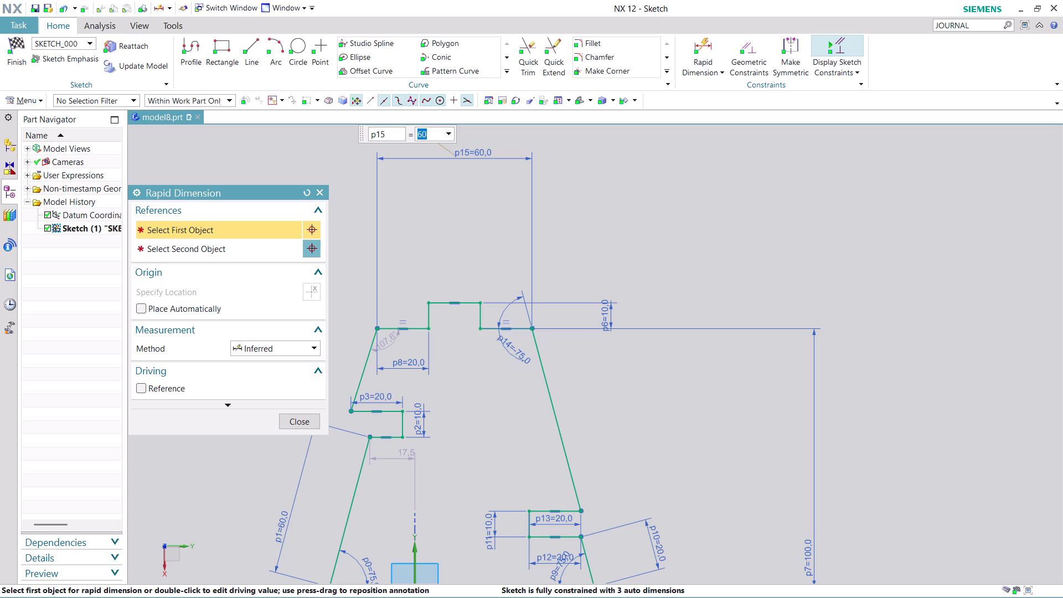
click(292, 421)
scroll(down, 3)
scroll(up, 3)
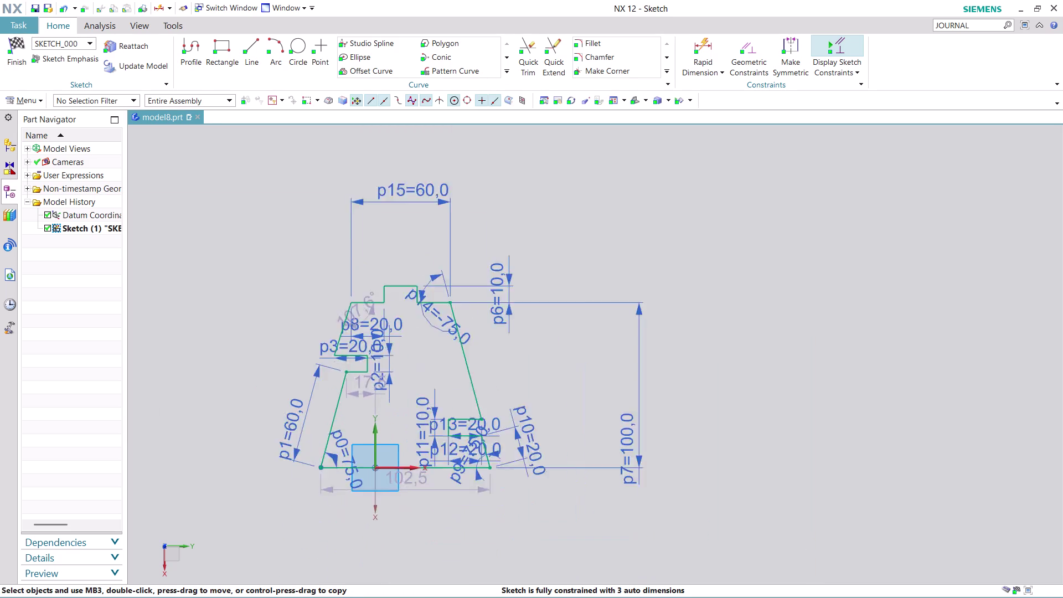
scroll(up, 3)
scroll(down, 3)
scroll(up, 3)
scroll(down, 3)
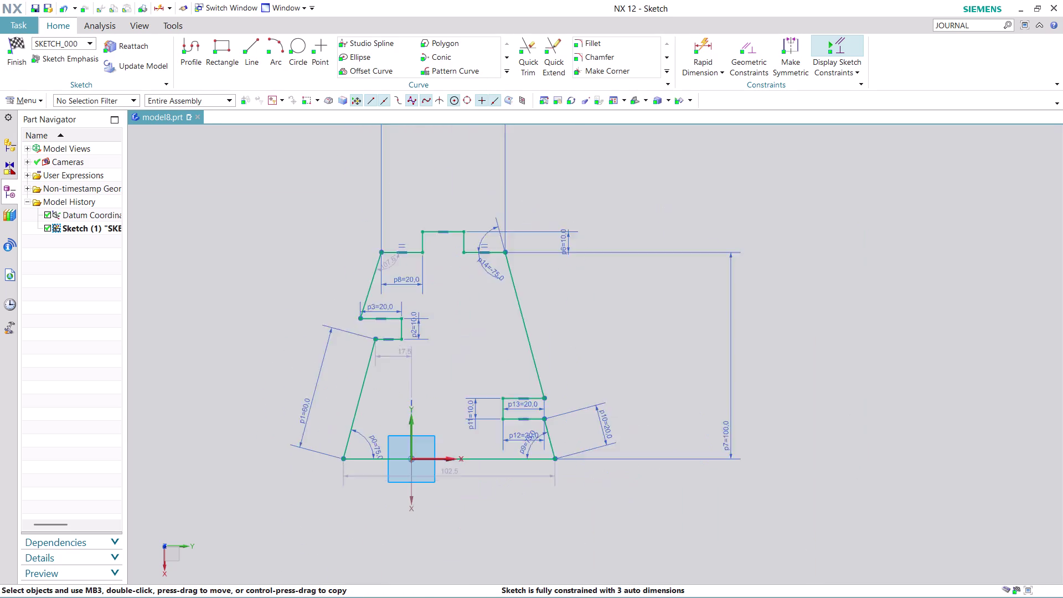
scroll(down, 3)
scroll(up, 3)
scroll(up, 3)
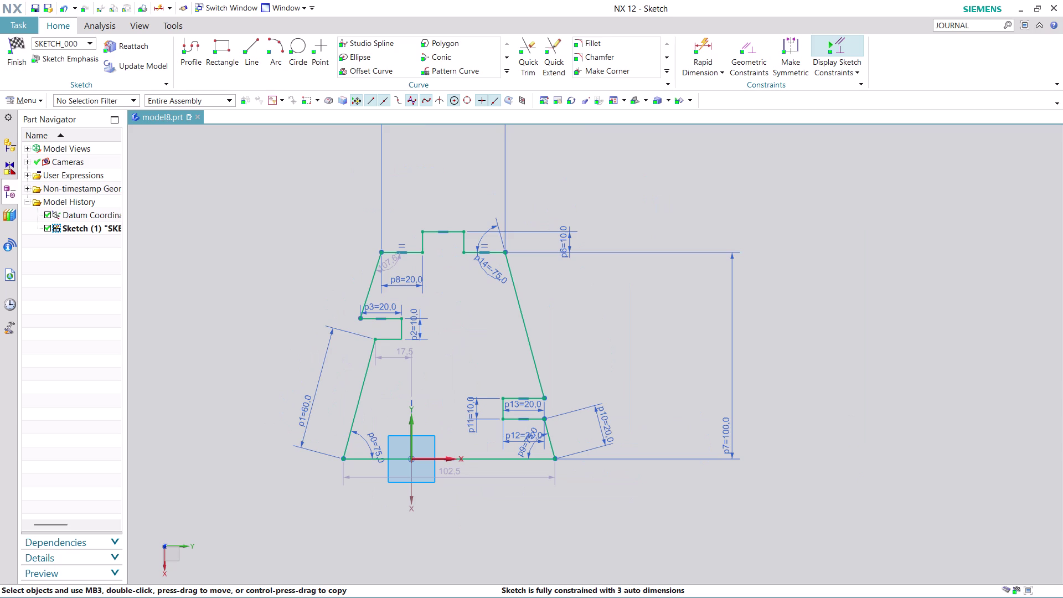
scroll(up, 3)
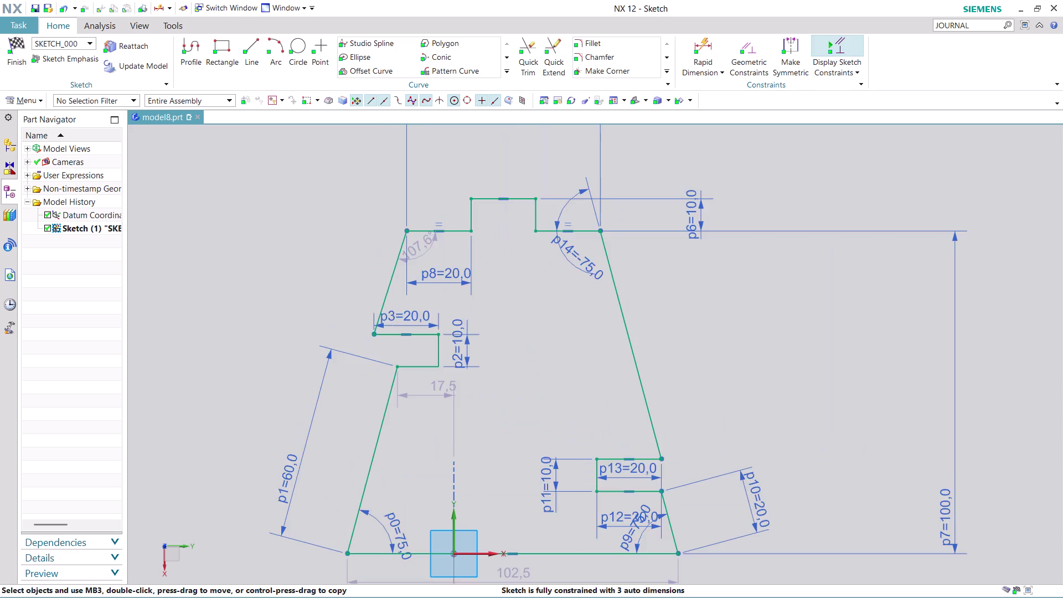
scroll(up, 3)
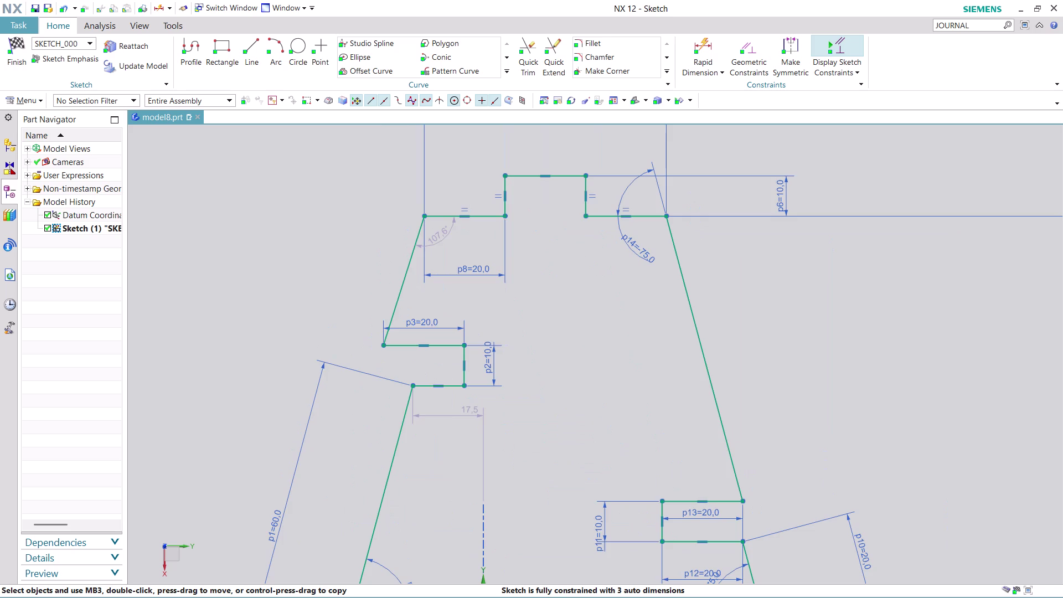
scroll(down, 3)
scroll(up, 3)
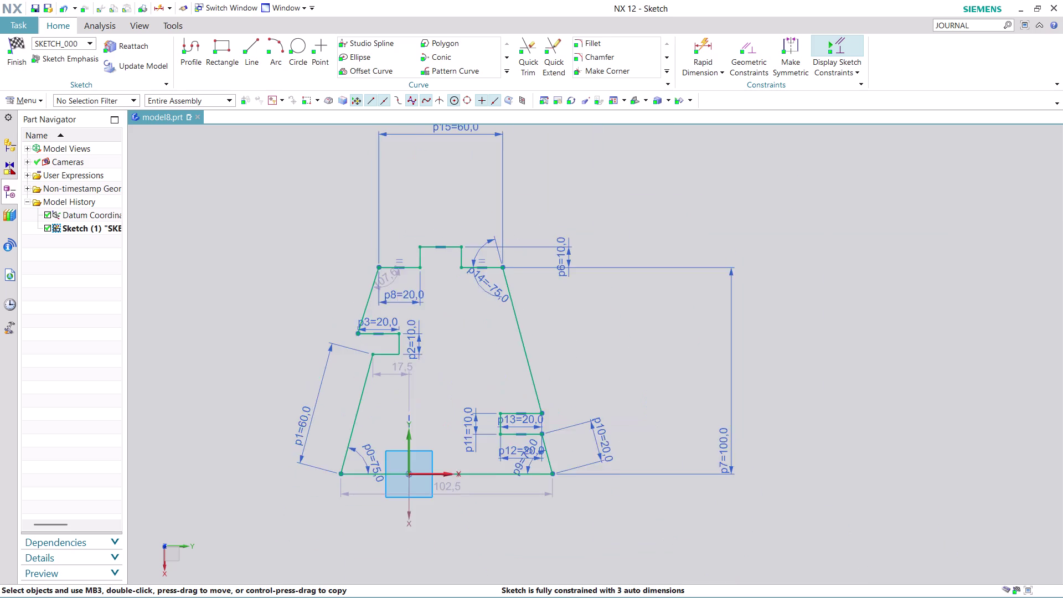
scroll(up, 3)
scroll(up, 3)
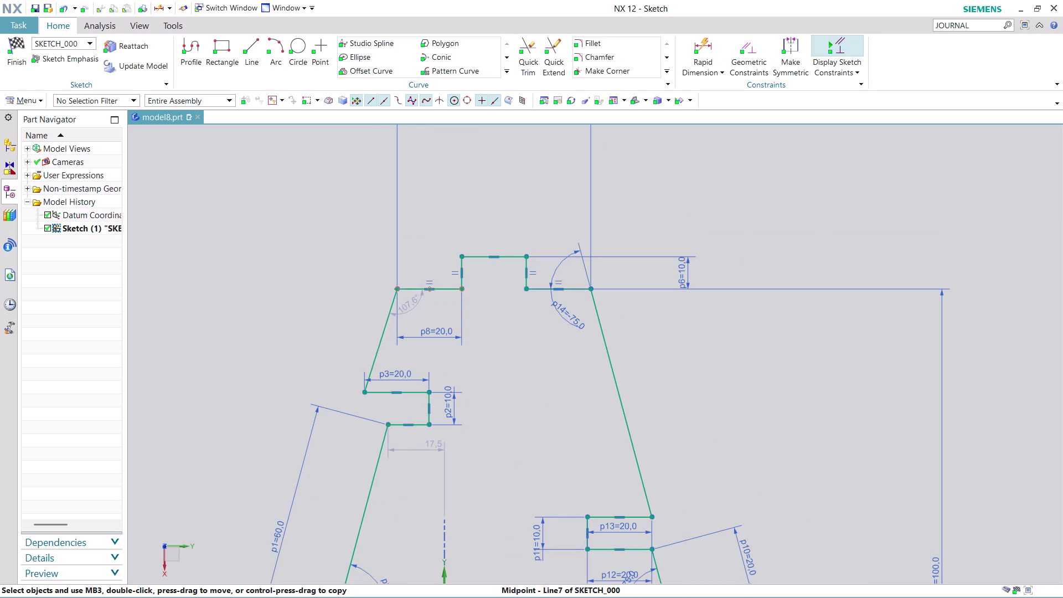
scroll(down, 3)
scroll(up, 3)
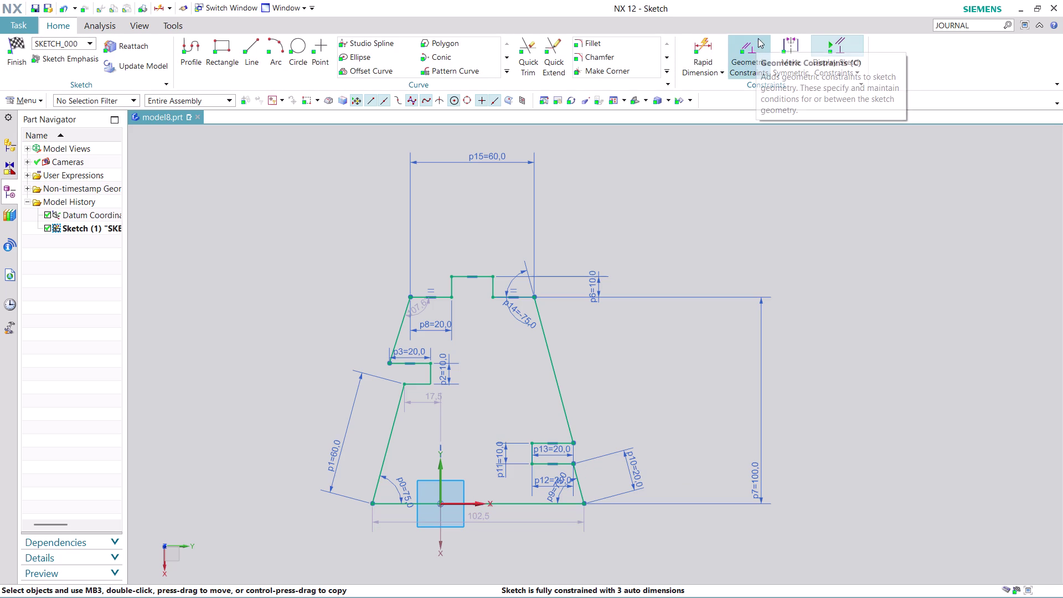
Try a symmetric constraint on the base line's endpoints about the vertical axis, then undo it.
click(803, 40)
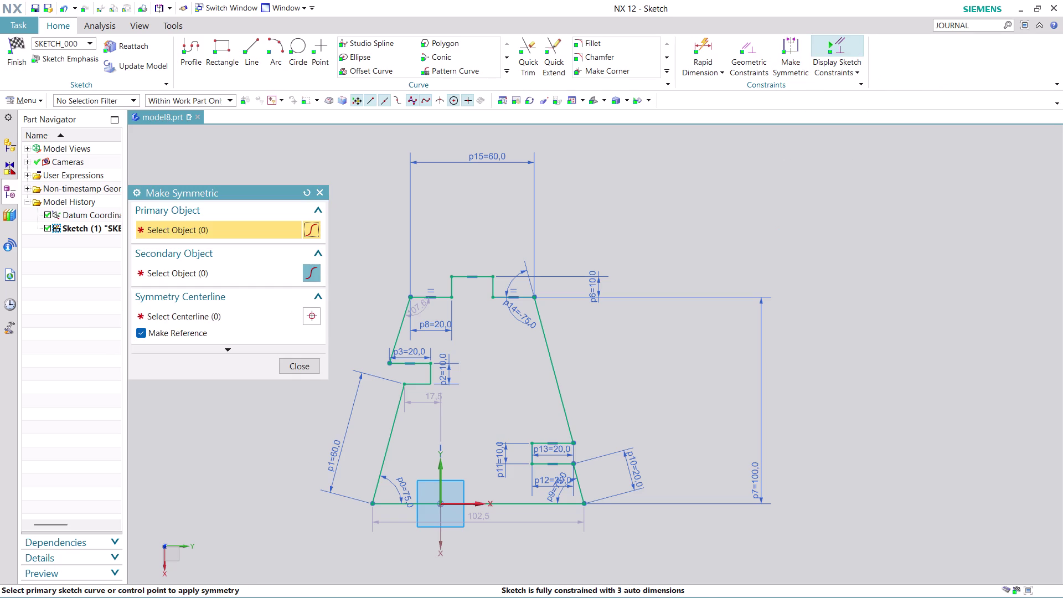
scroll(up, 3)
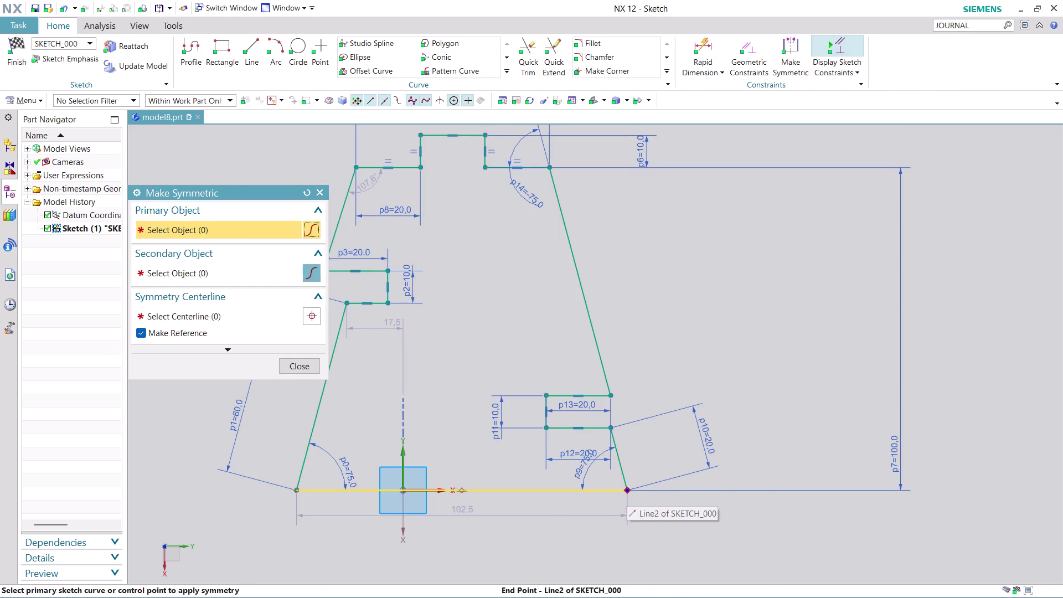
click(628, 491)
click(713, 503)
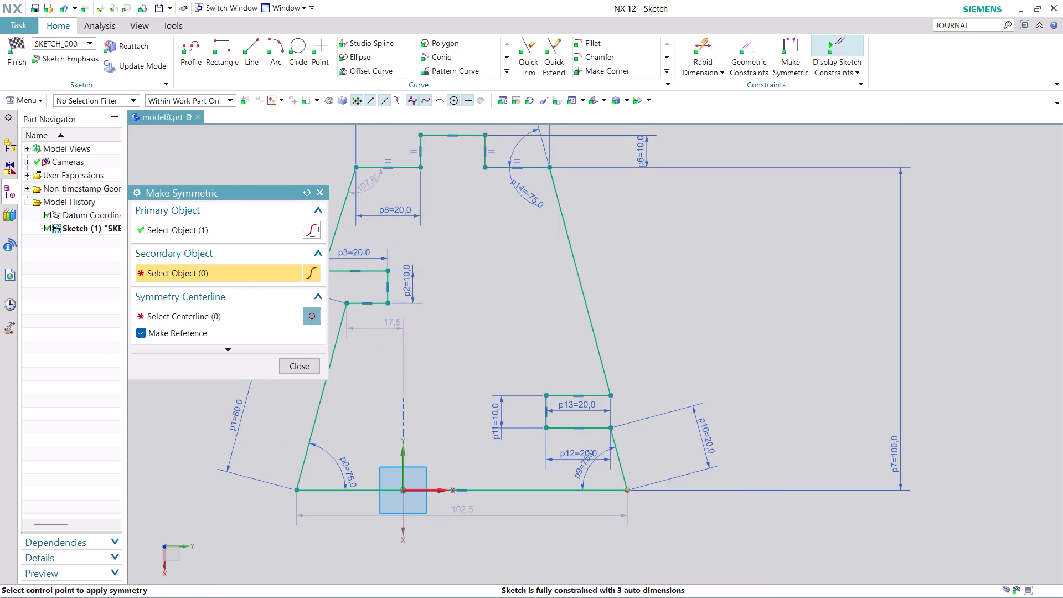
click(299, 490)
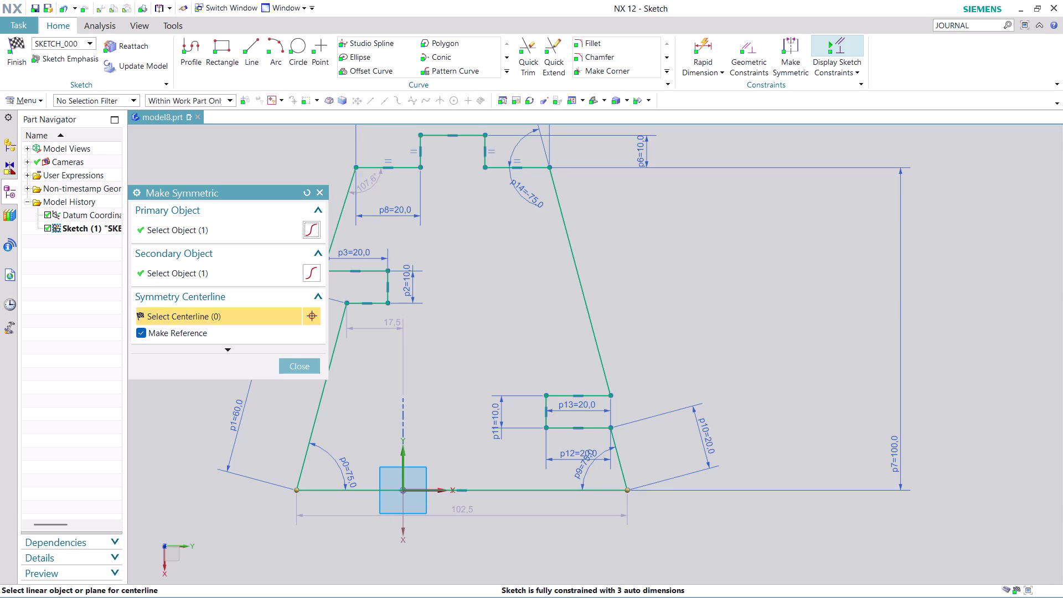
click(404, 468)
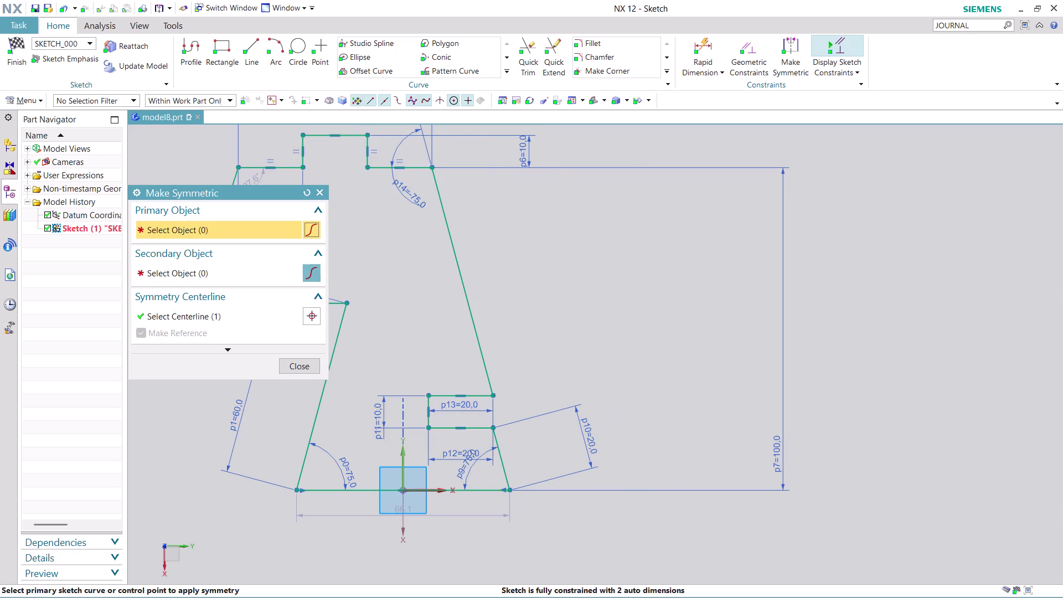
key(ctrl+z)
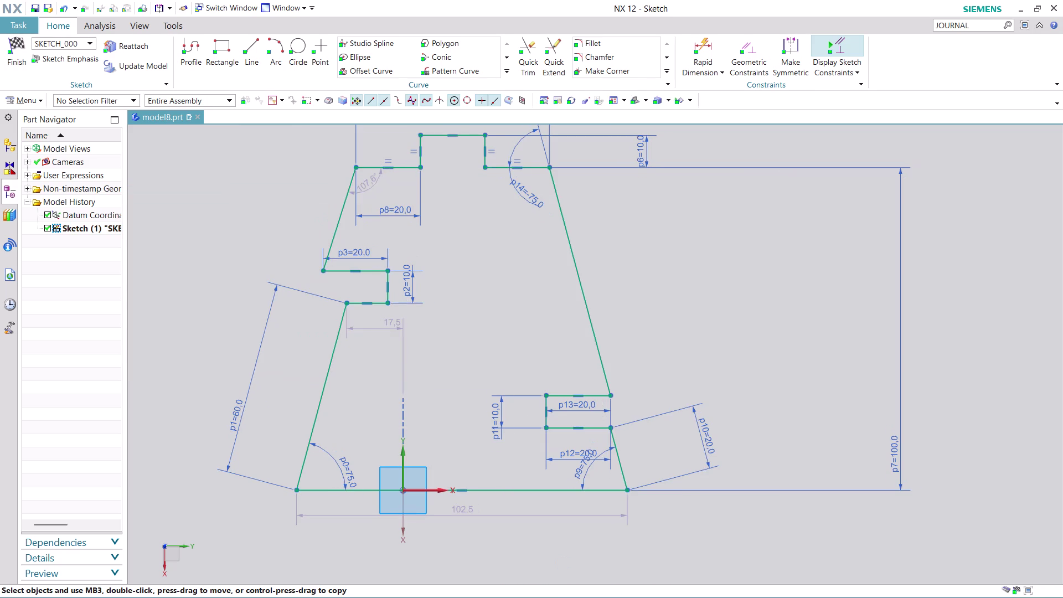
Undo the last four sketch edits.
key(ctrl+z)
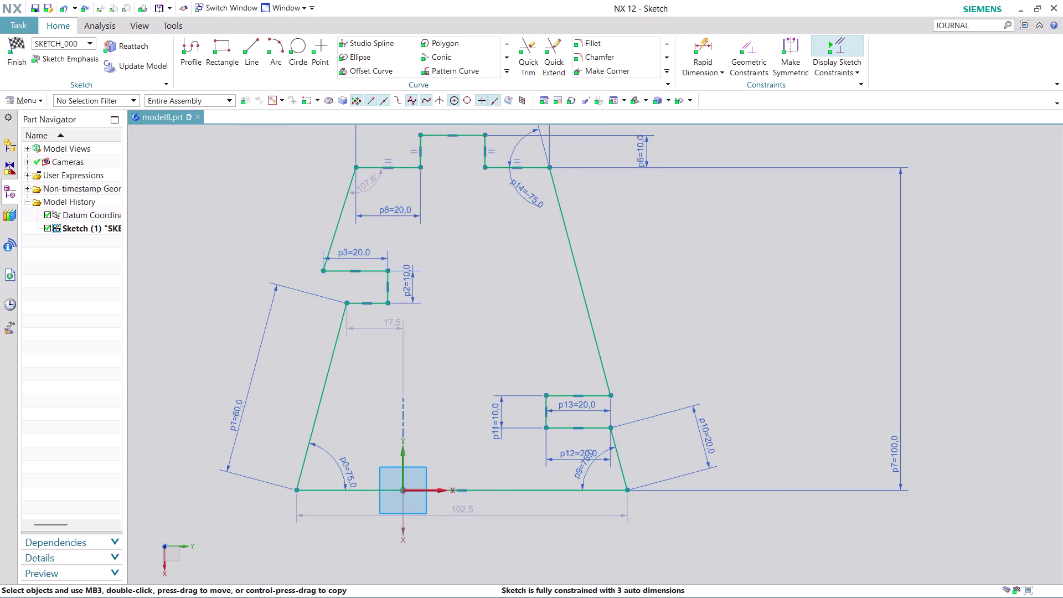
key(ctrl+z)
key(ctrl+z)
key(ctrl+z)
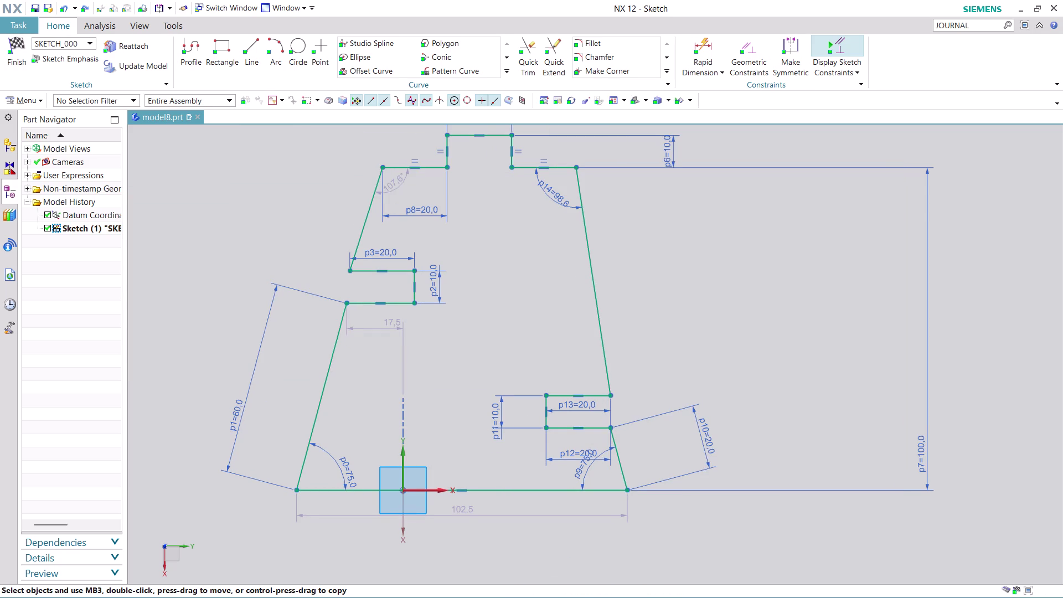
scroll(down, 3)
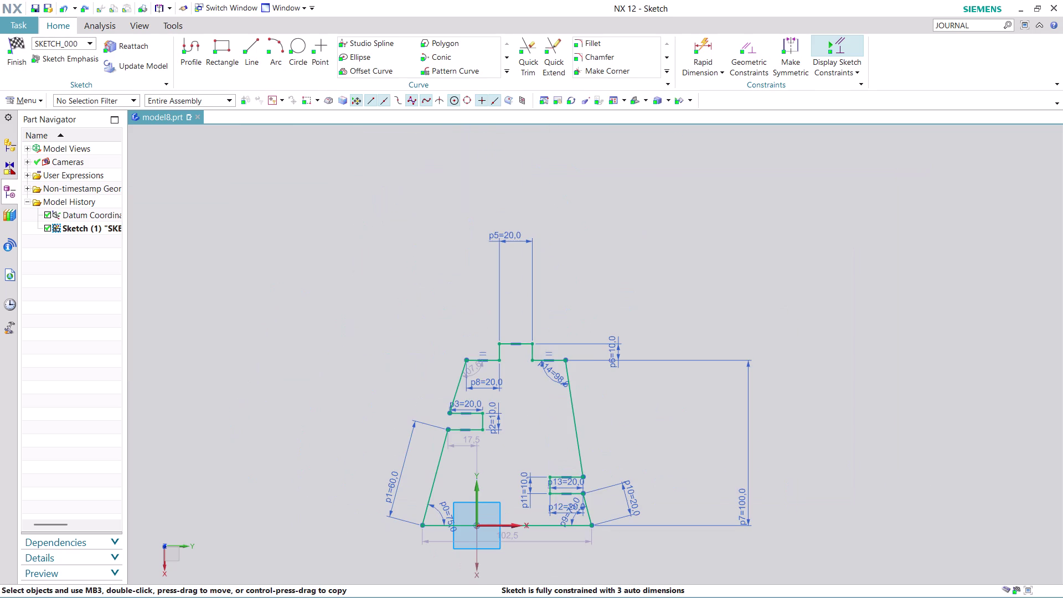
scroll(up, 3)
Delete the right side's fixed angle dimension so an automatic 98.6° angle replaces it.
right_click(585, 328)
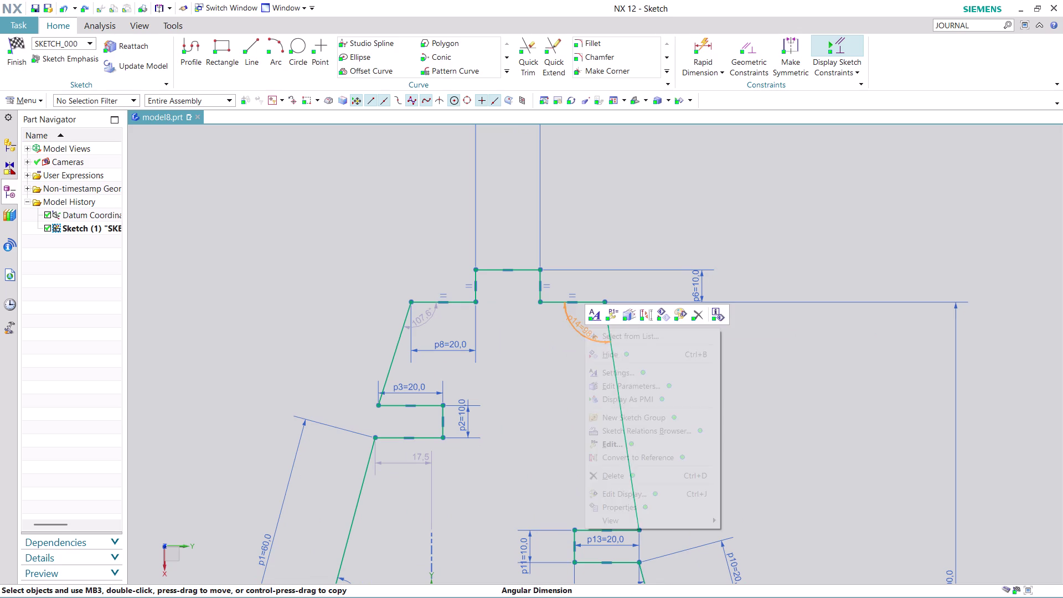
click(625, 472)
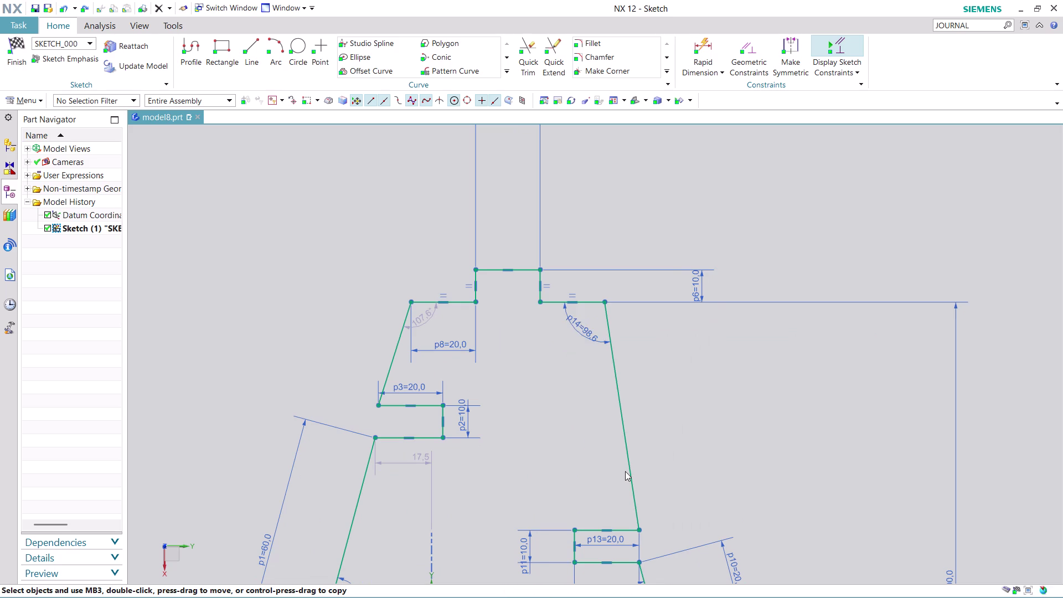
click(520, 331)
scroll(down, 3)
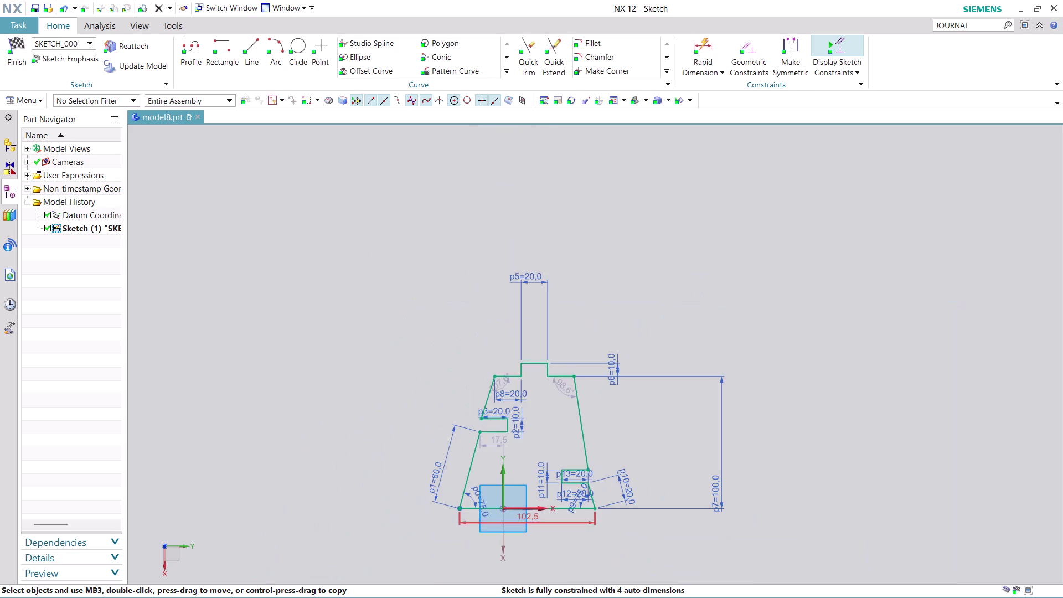
scroll(up, 3)
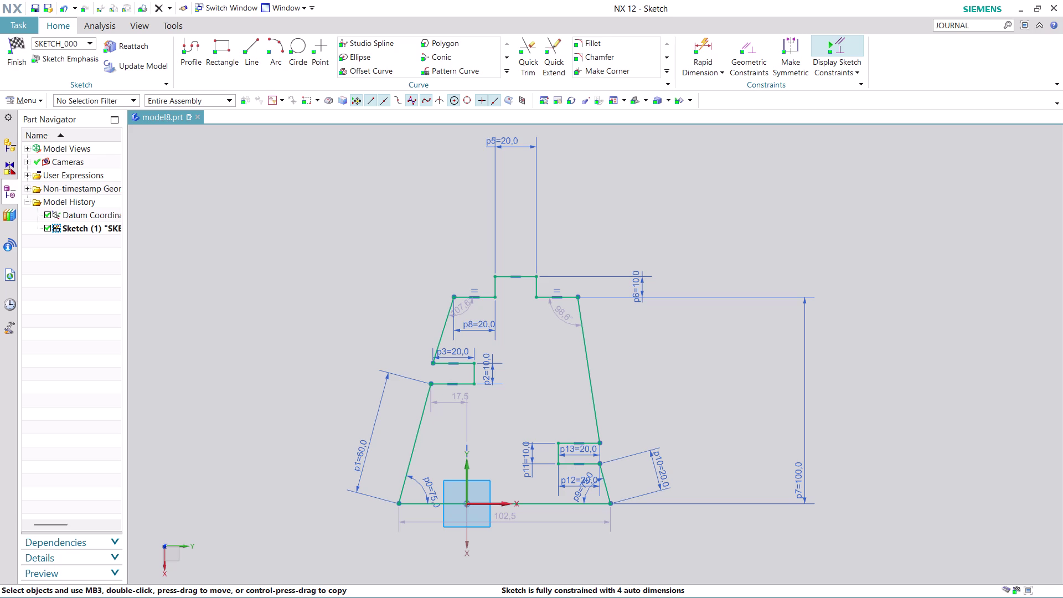
scroll(down, 3)
scroll(up, 3)
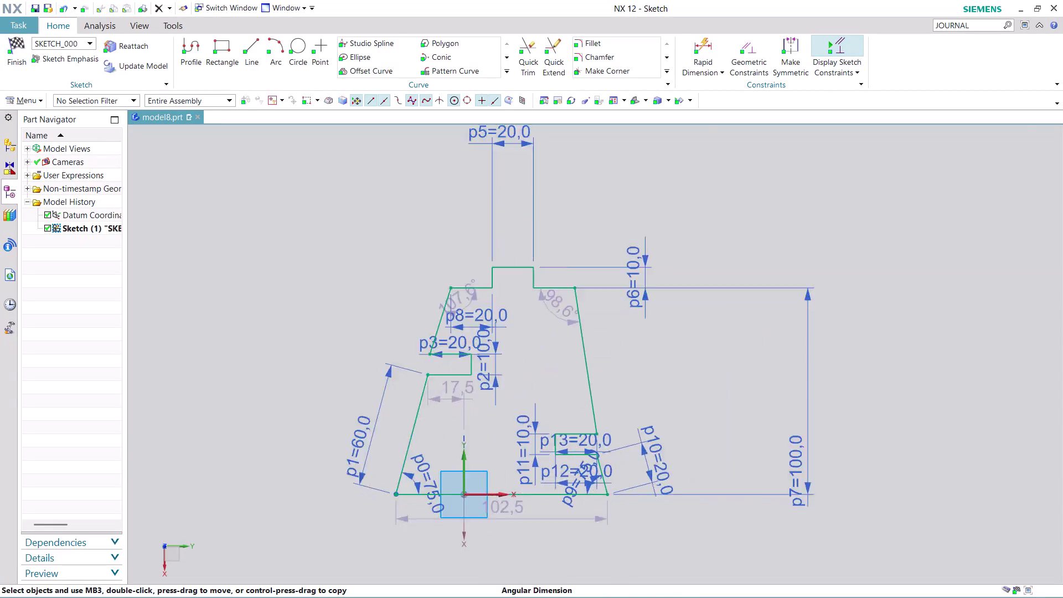
scroll(up, 3)
scroll(up, 3)
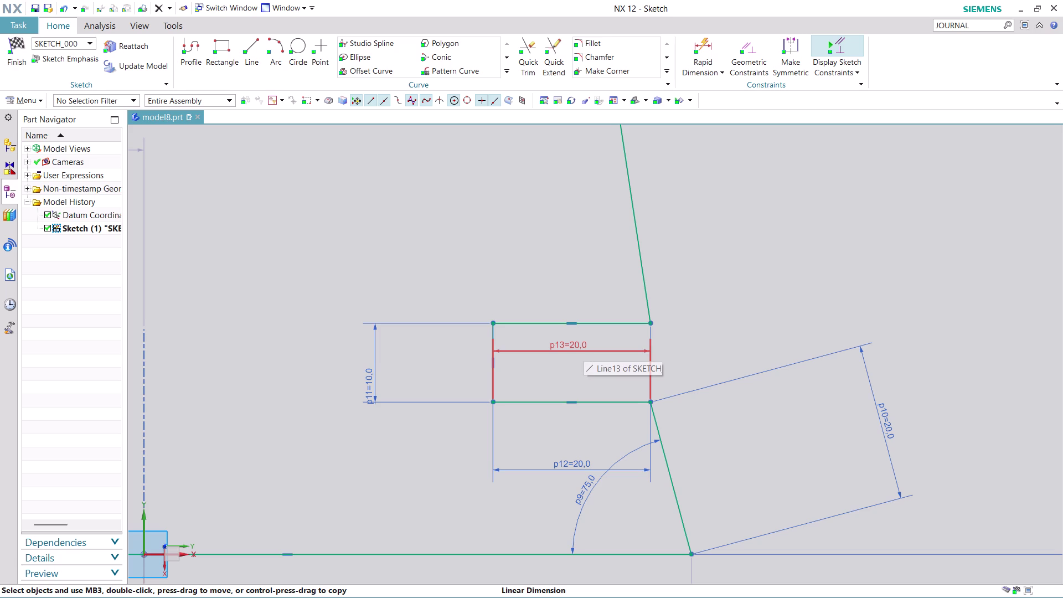
Reposition the p13 label, then delete the notch's p12 width dimension and accept the auto-dimension notice.
drag(584, 346, 599, 451)
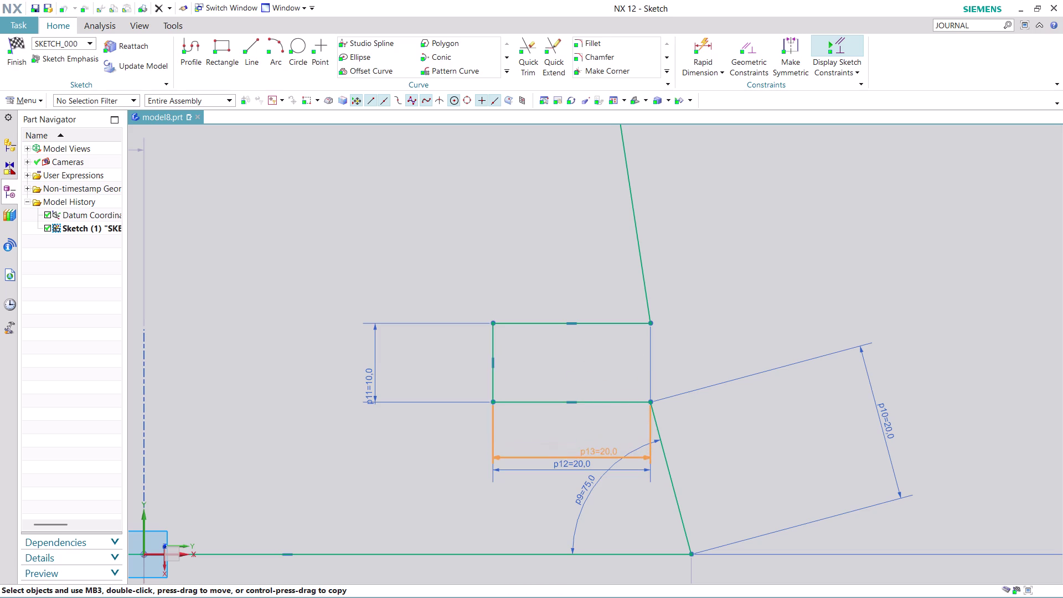
drag(599, 452, 584, 362)
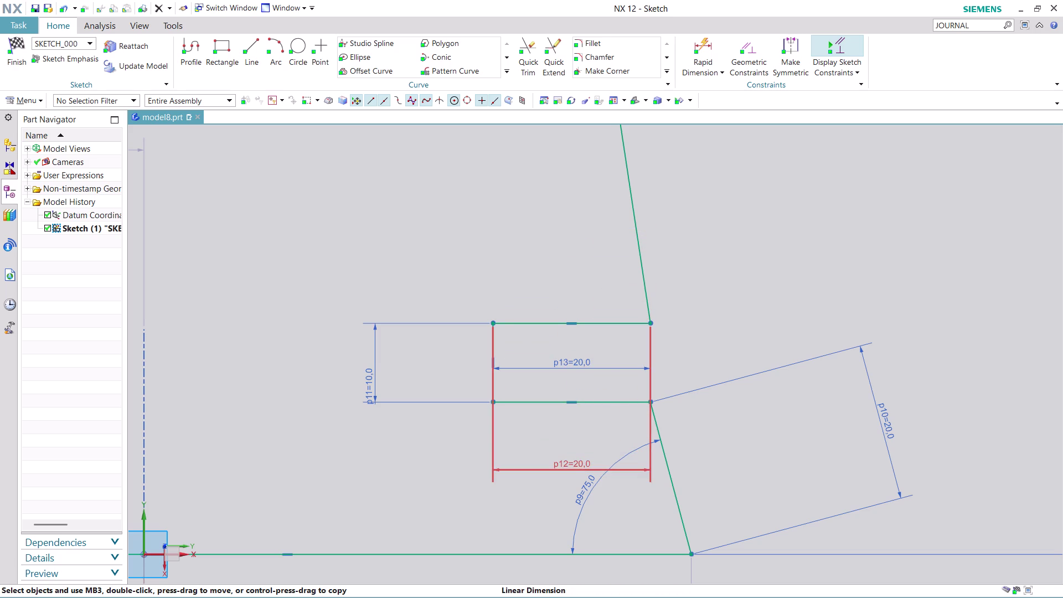
right_click(564, 470)
click(608, 422)
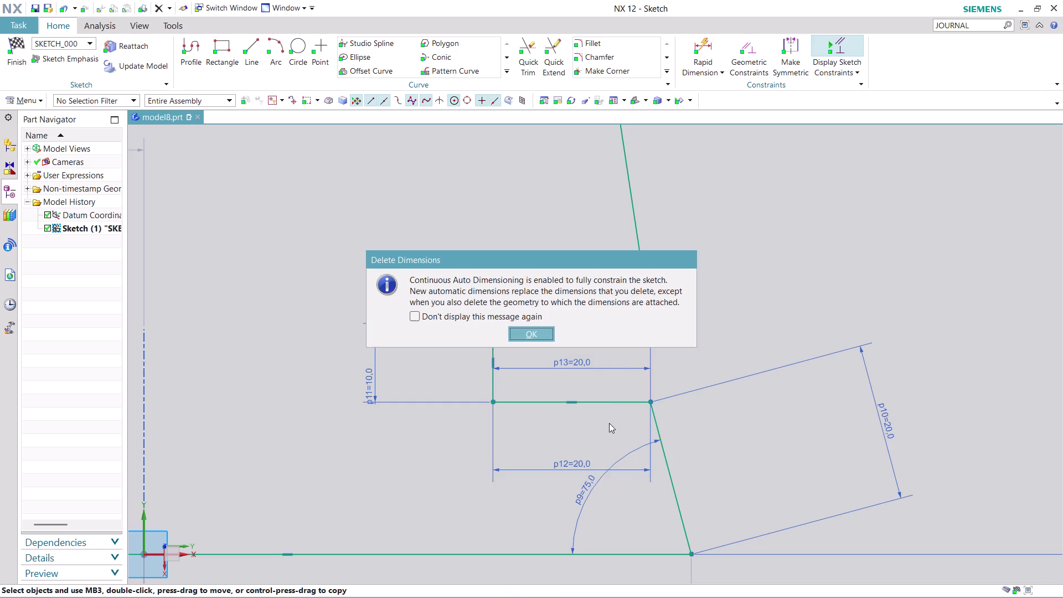
click(550, 333)
scroll(down, 3)
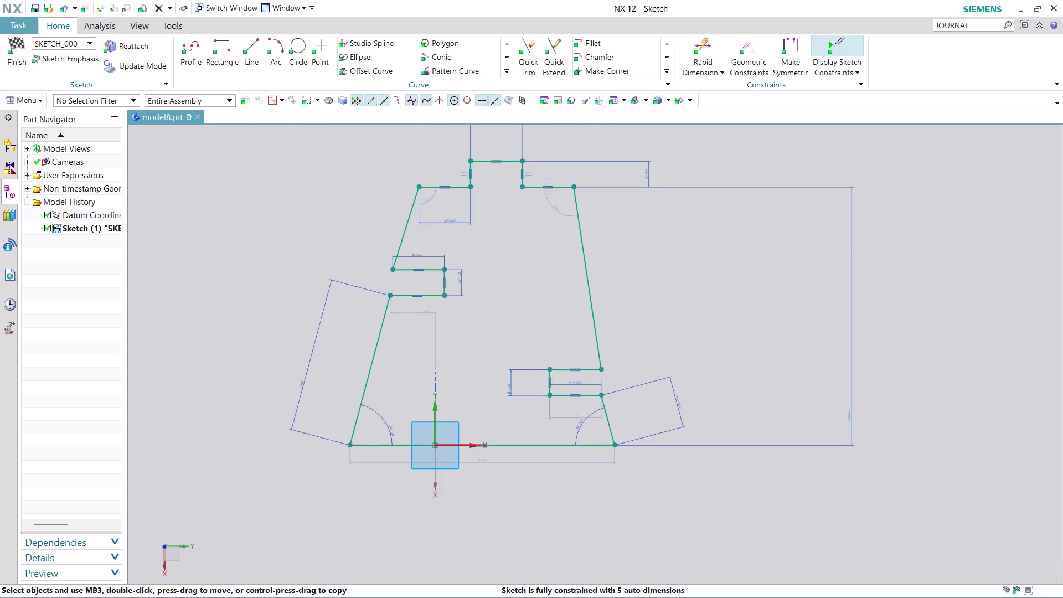
Delete the upper right slanted side line from shoulder to notch.
scroll(up, 3)
scroll(down, 3)
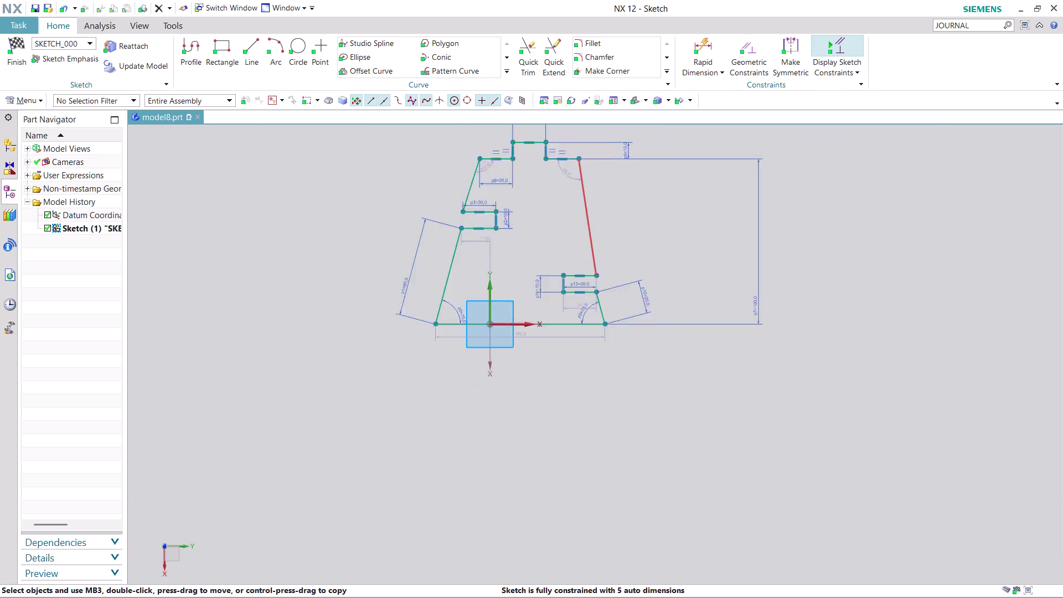
scroll(up, 3)
scroll(down, 3)
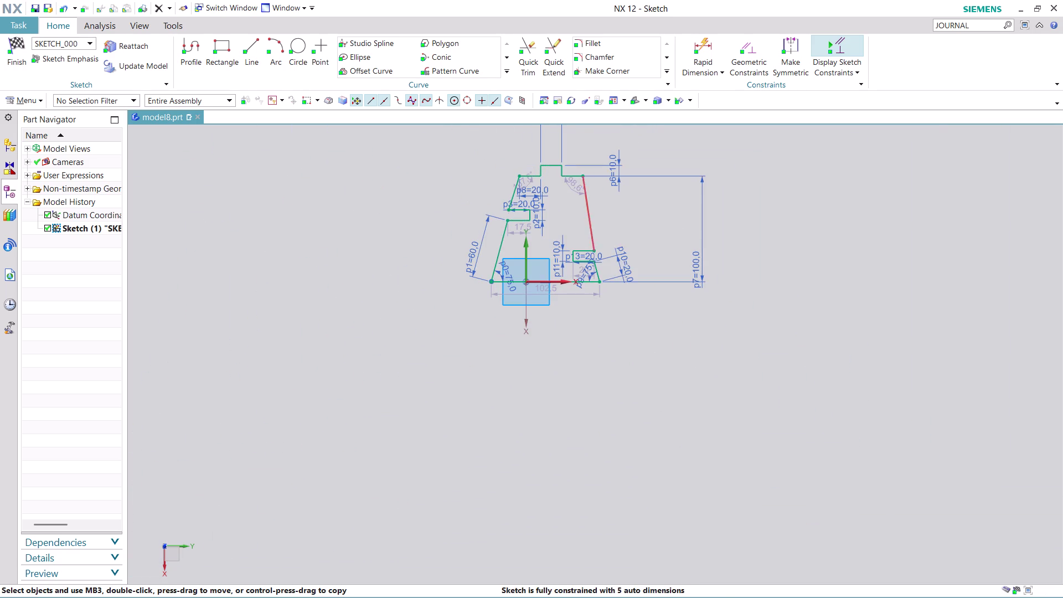
right_click(591, 213)
click(644, 534)
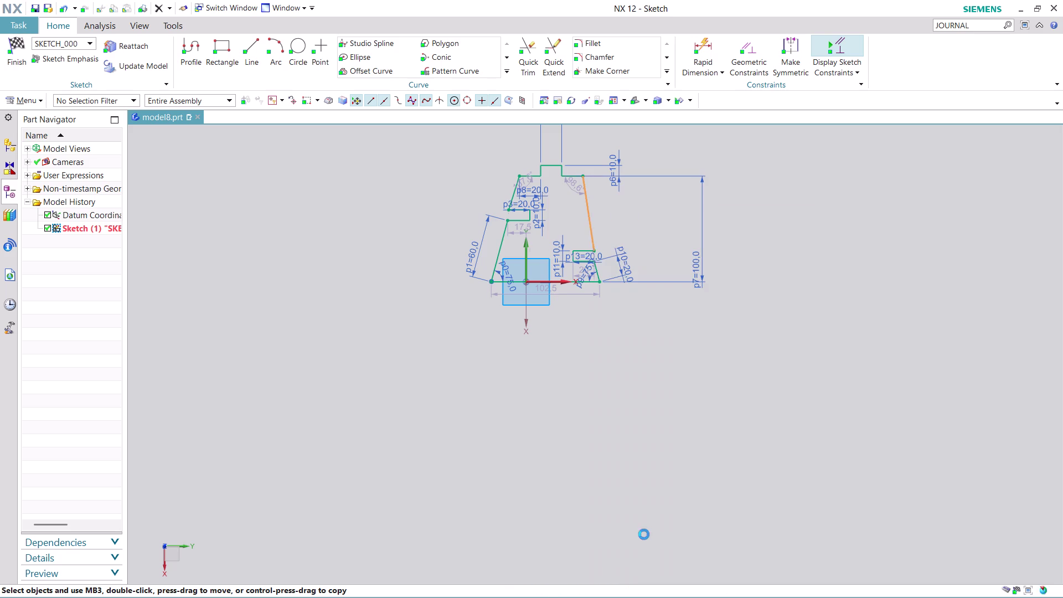
scroll(up, 3)
scroll(up, 3)
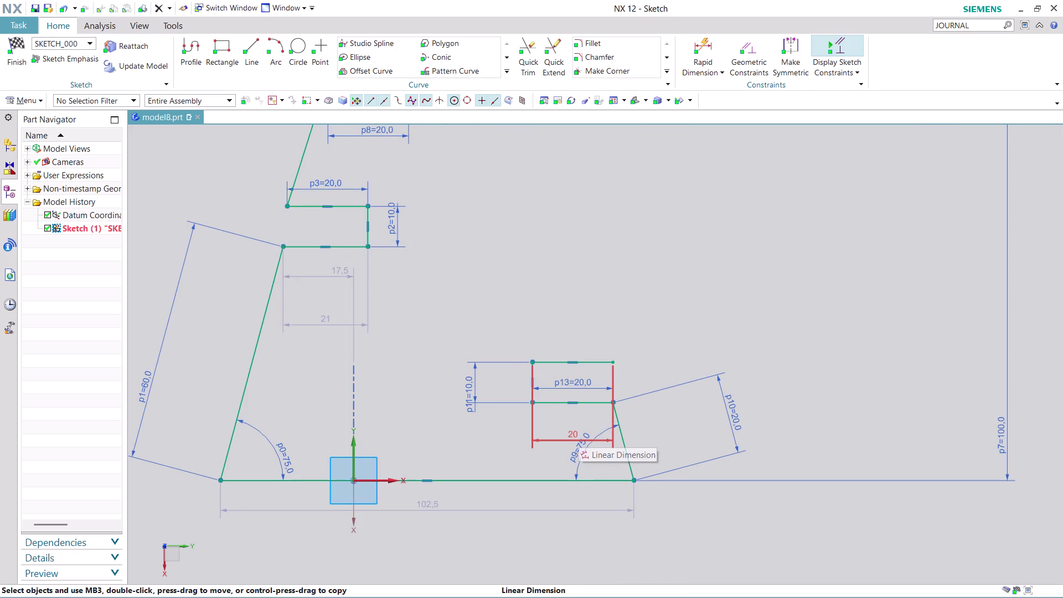
scroll(down, 3)
scroll(up, 3)
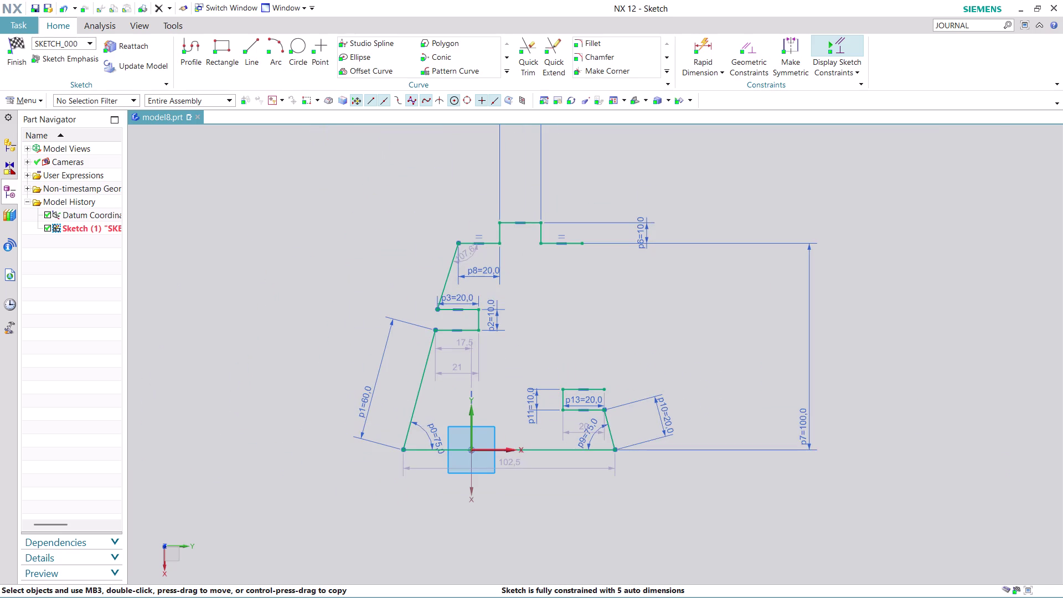
Slide the lower notch's upper edge left and start a new line at the shoulder's end.
scroll(up, 3)
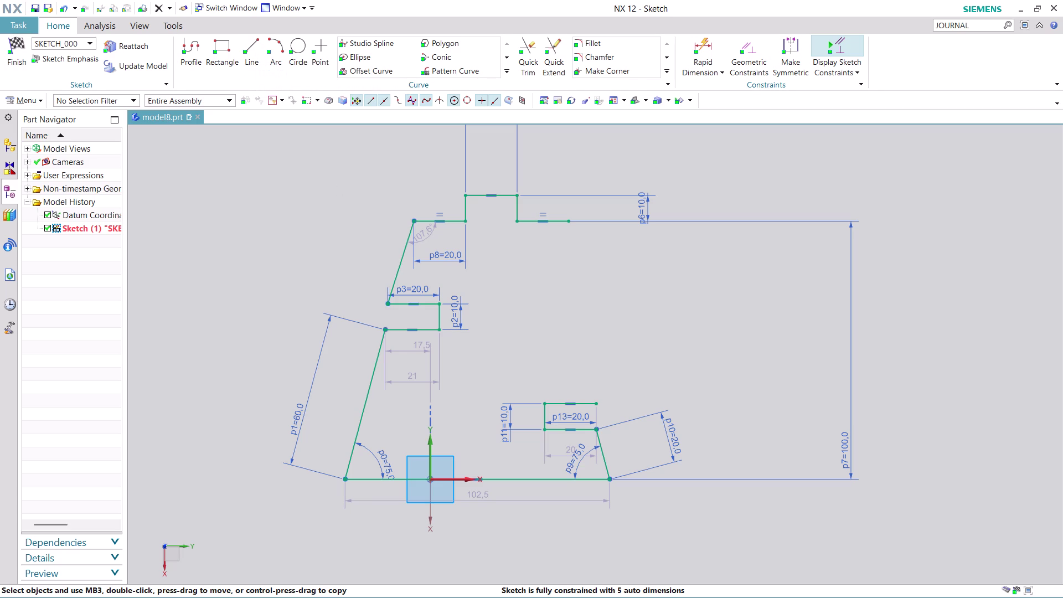
drag(596, 401, 515, 396)
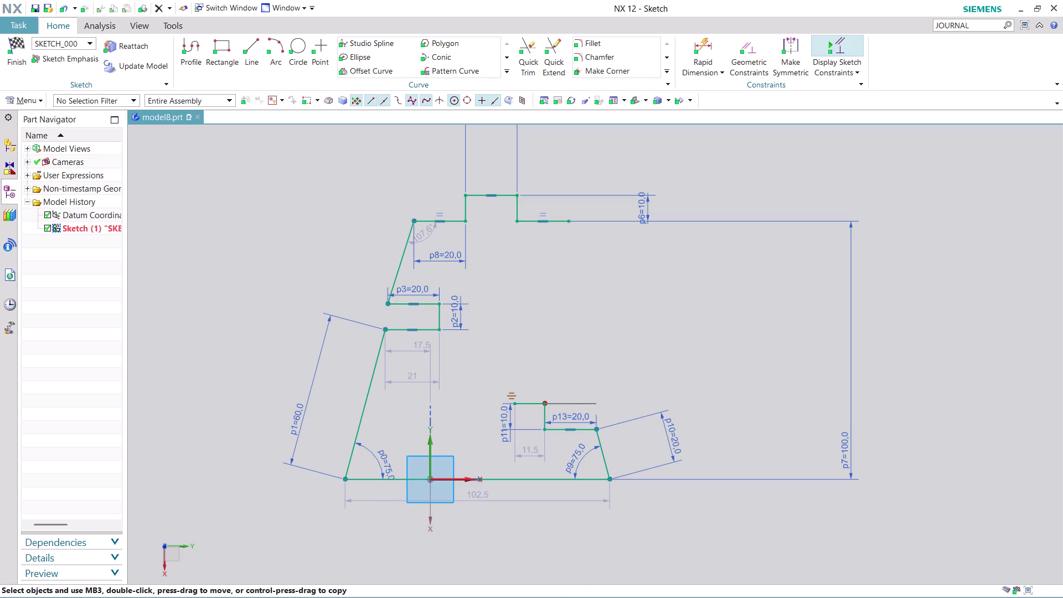
drag(515, 396, 480, 394)
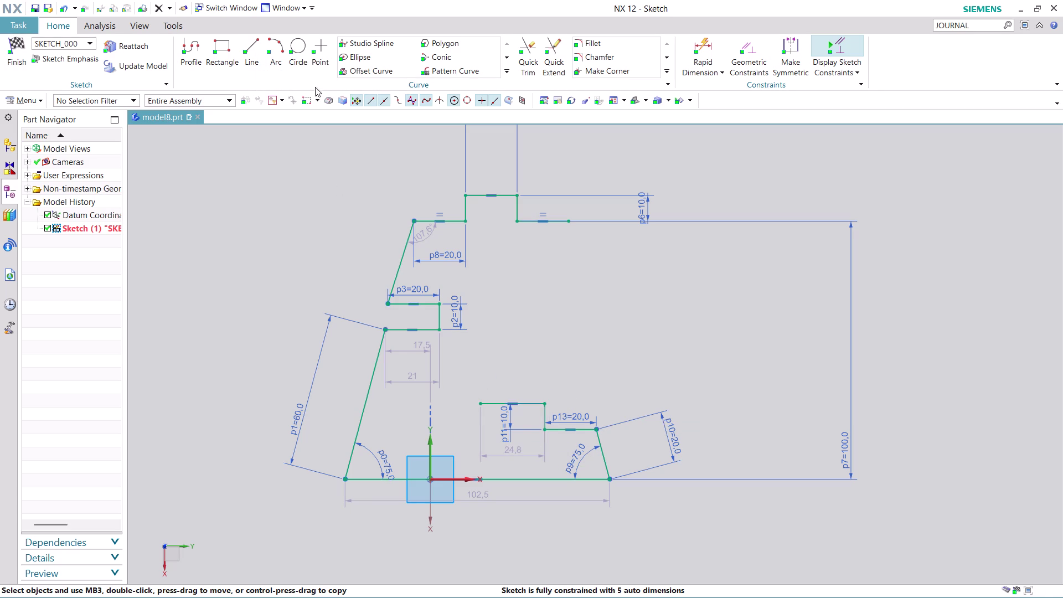
click(258, 43)
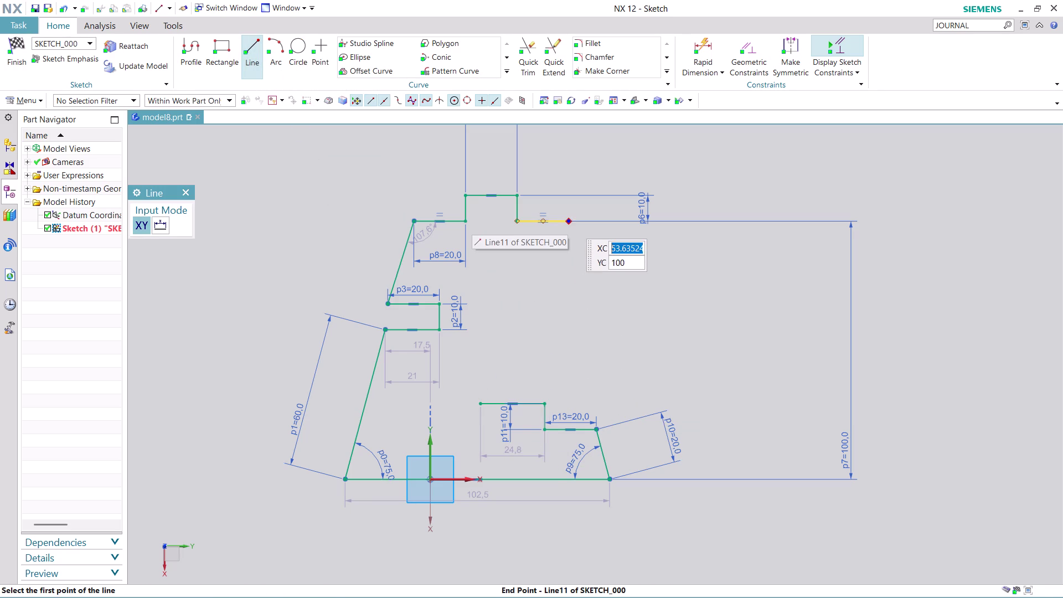
click(568, 220)
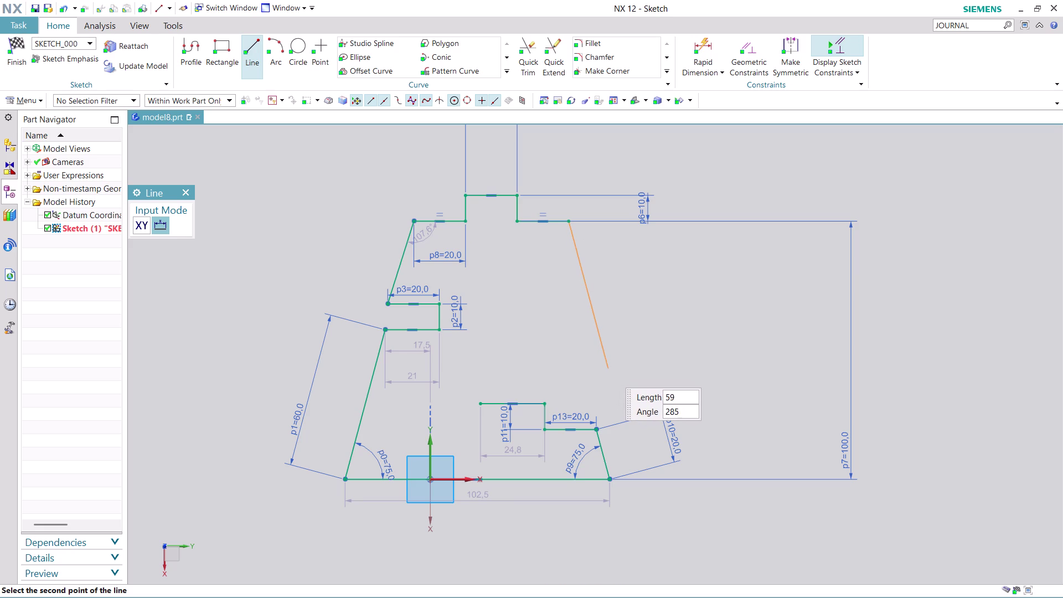